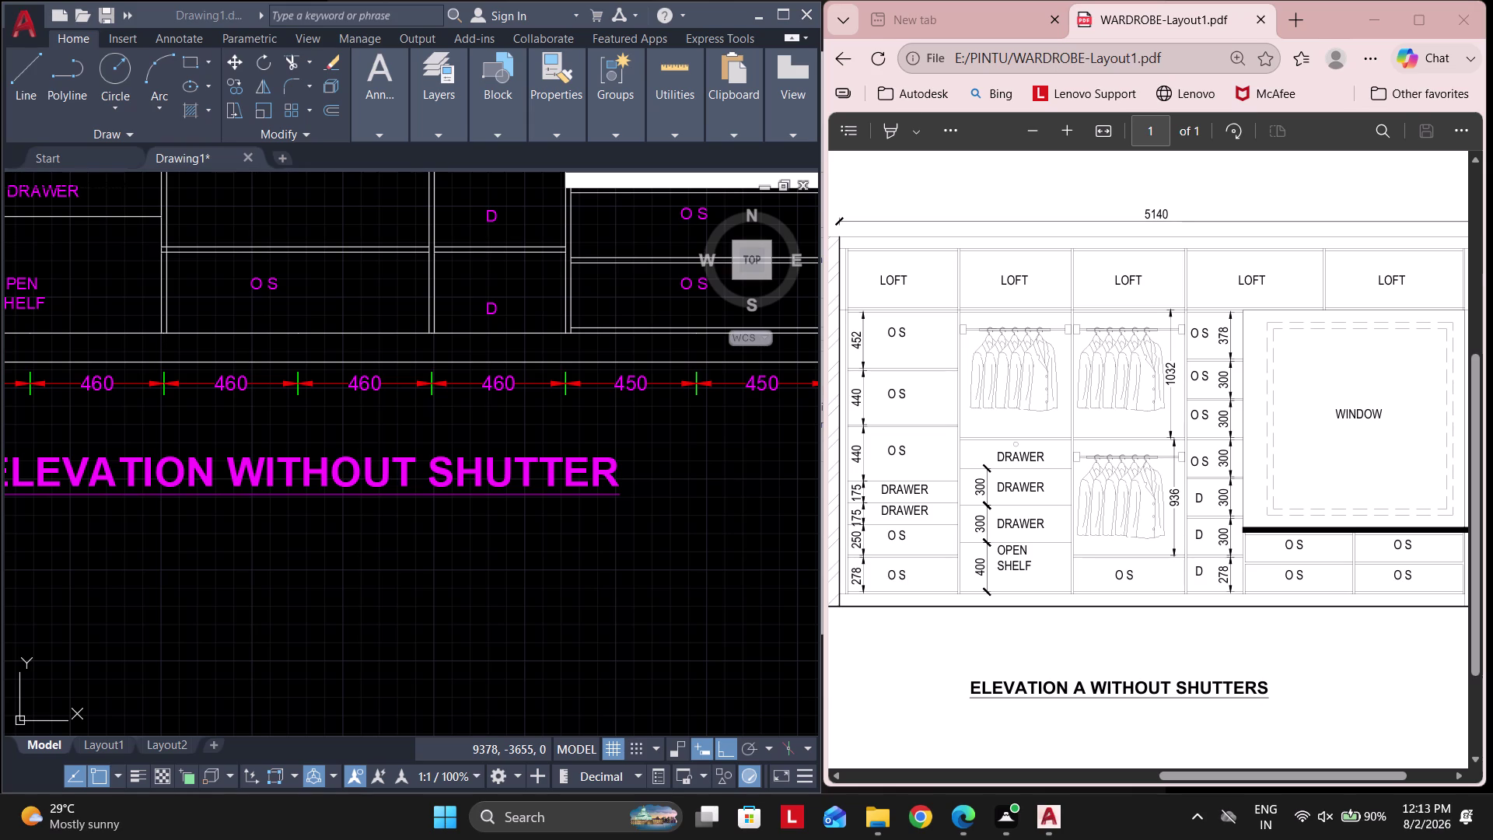
Zoom into the bottom-left compartment of the elevation without shutter and start DLI.
scroll(down, 3)
click(344, 522)
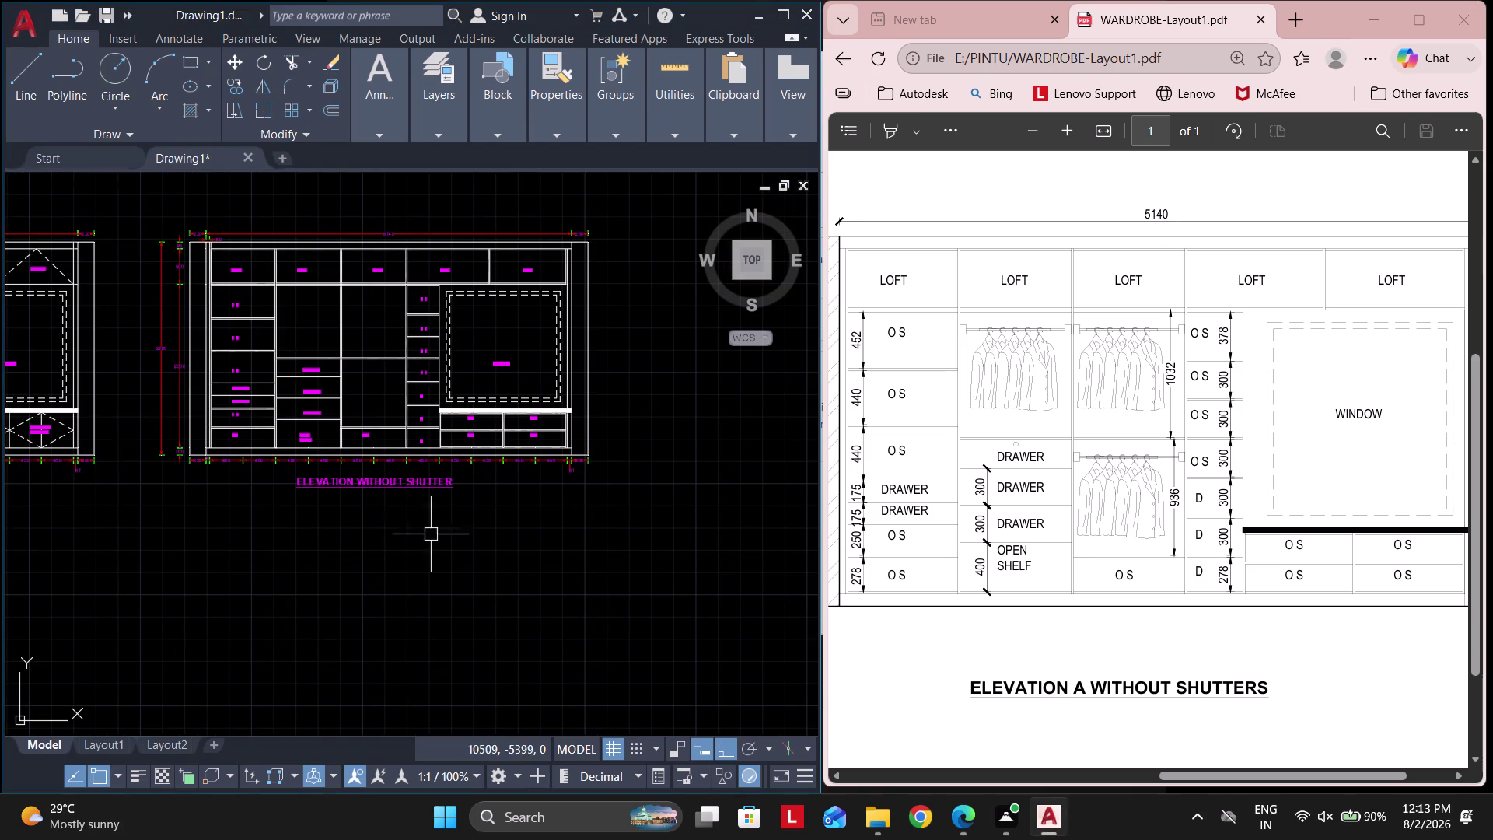
click(334, 522)
click(452, 591)
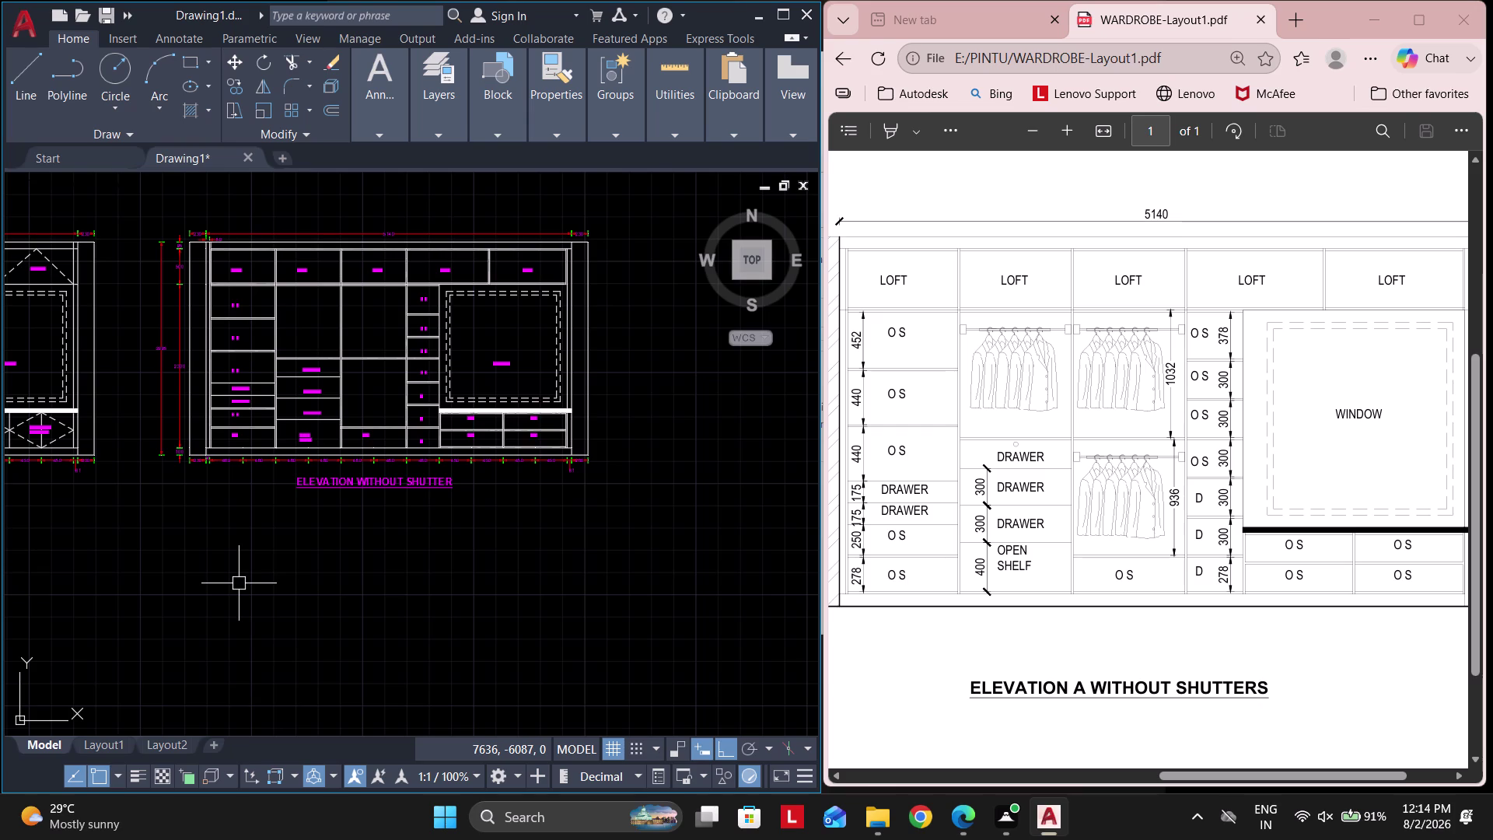
middle_drag(236, 420, 383, 491)
key(Escape)
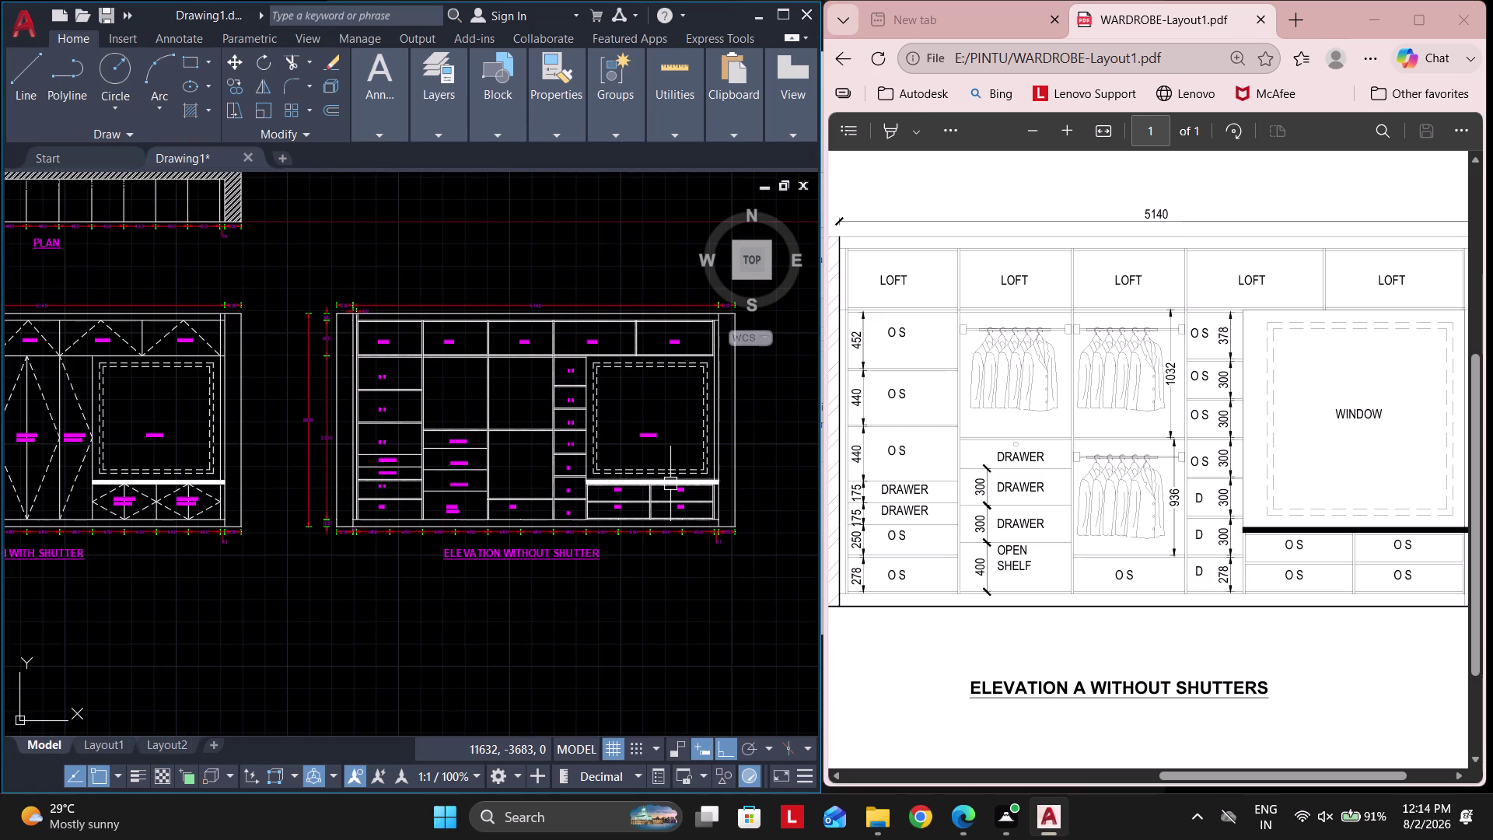
click(780, 16)
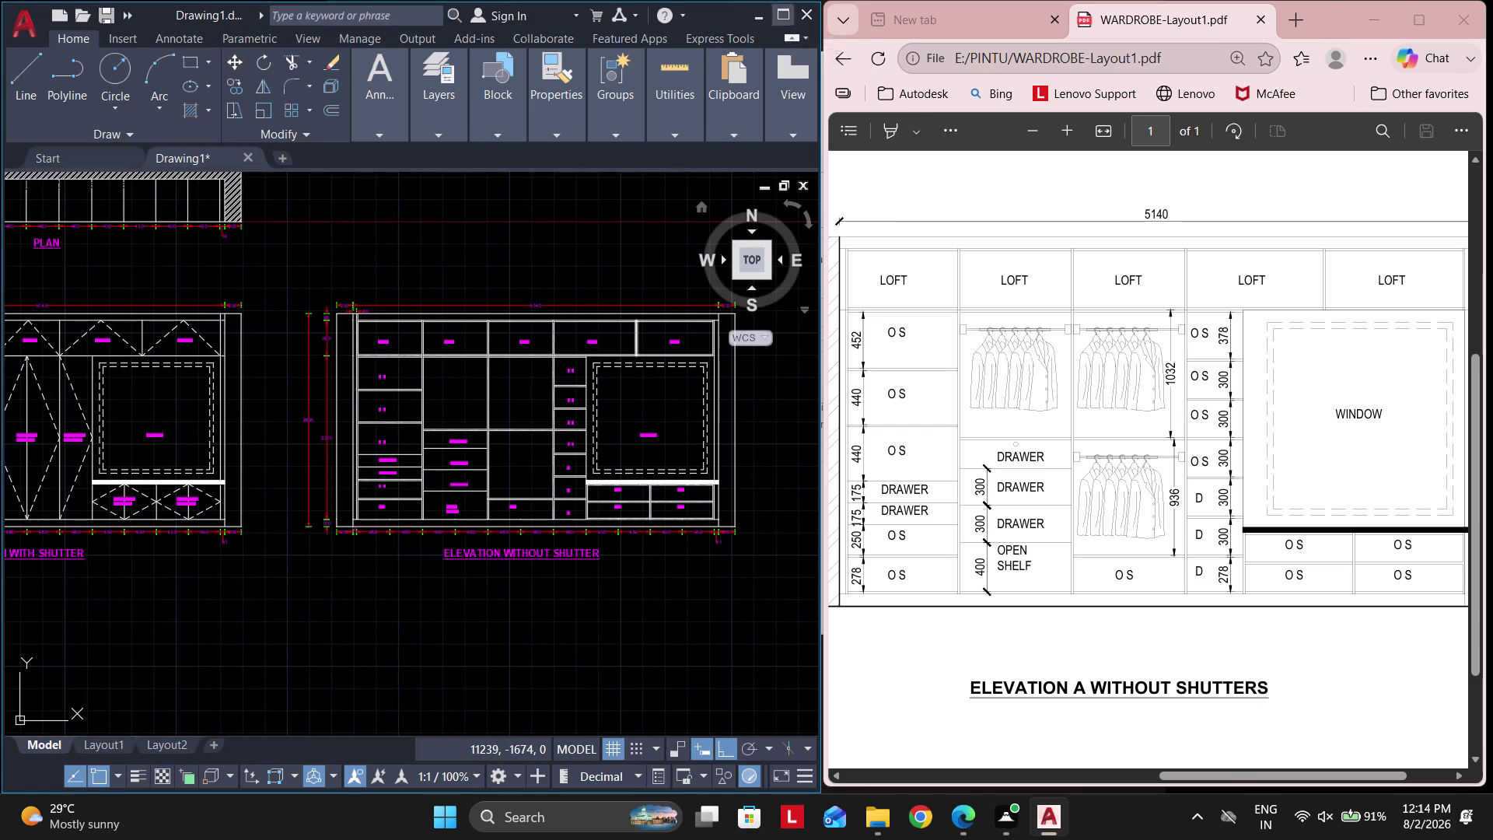
scroll(up, 3)
scroll(up, 3)
text(DLI)
key(space)
scroll(up, 3)
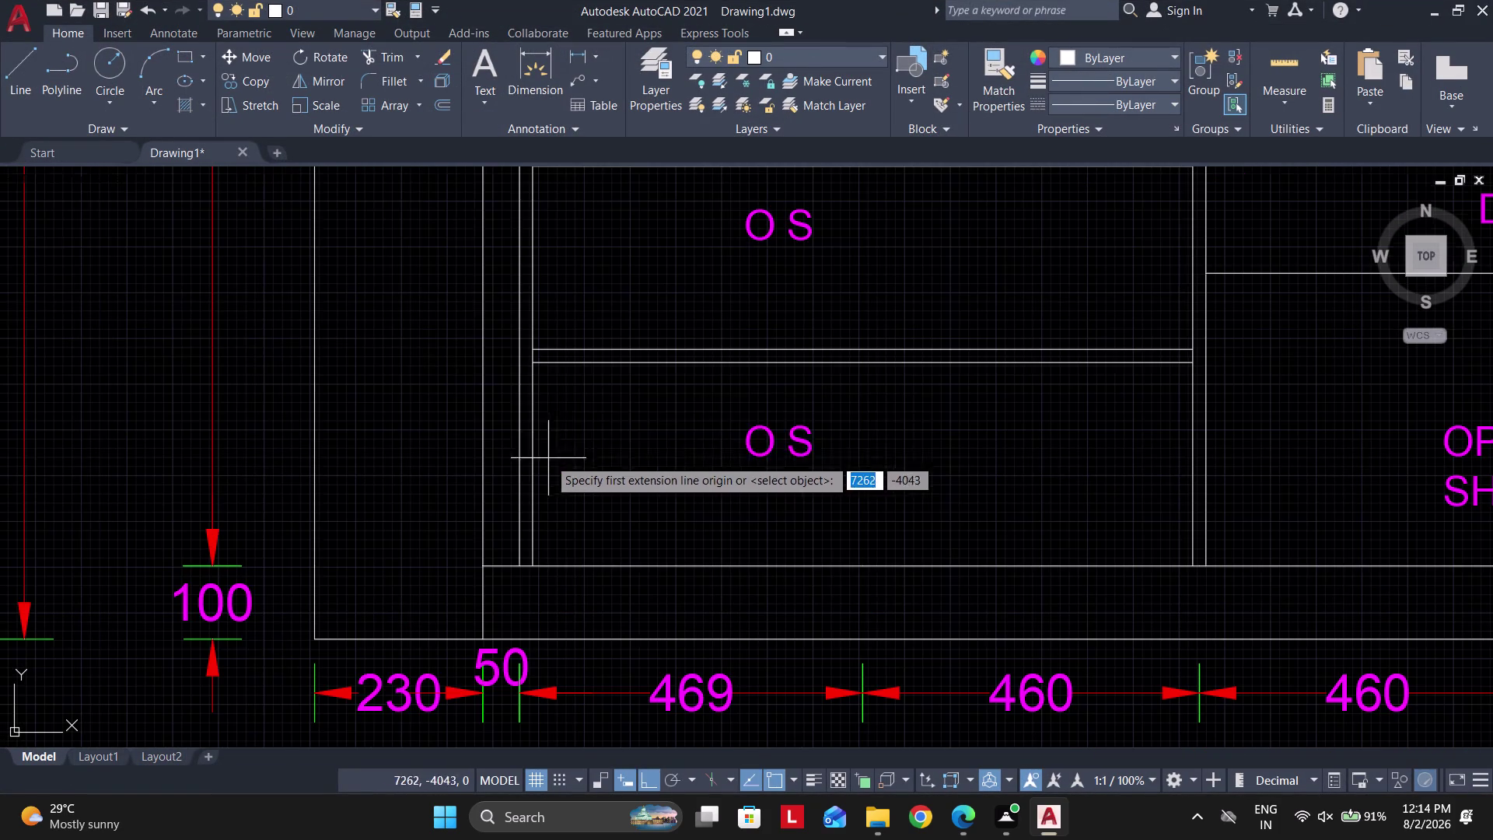
Dimension the two lowest compartments vertically as 278 and 250.
click(537, 567)
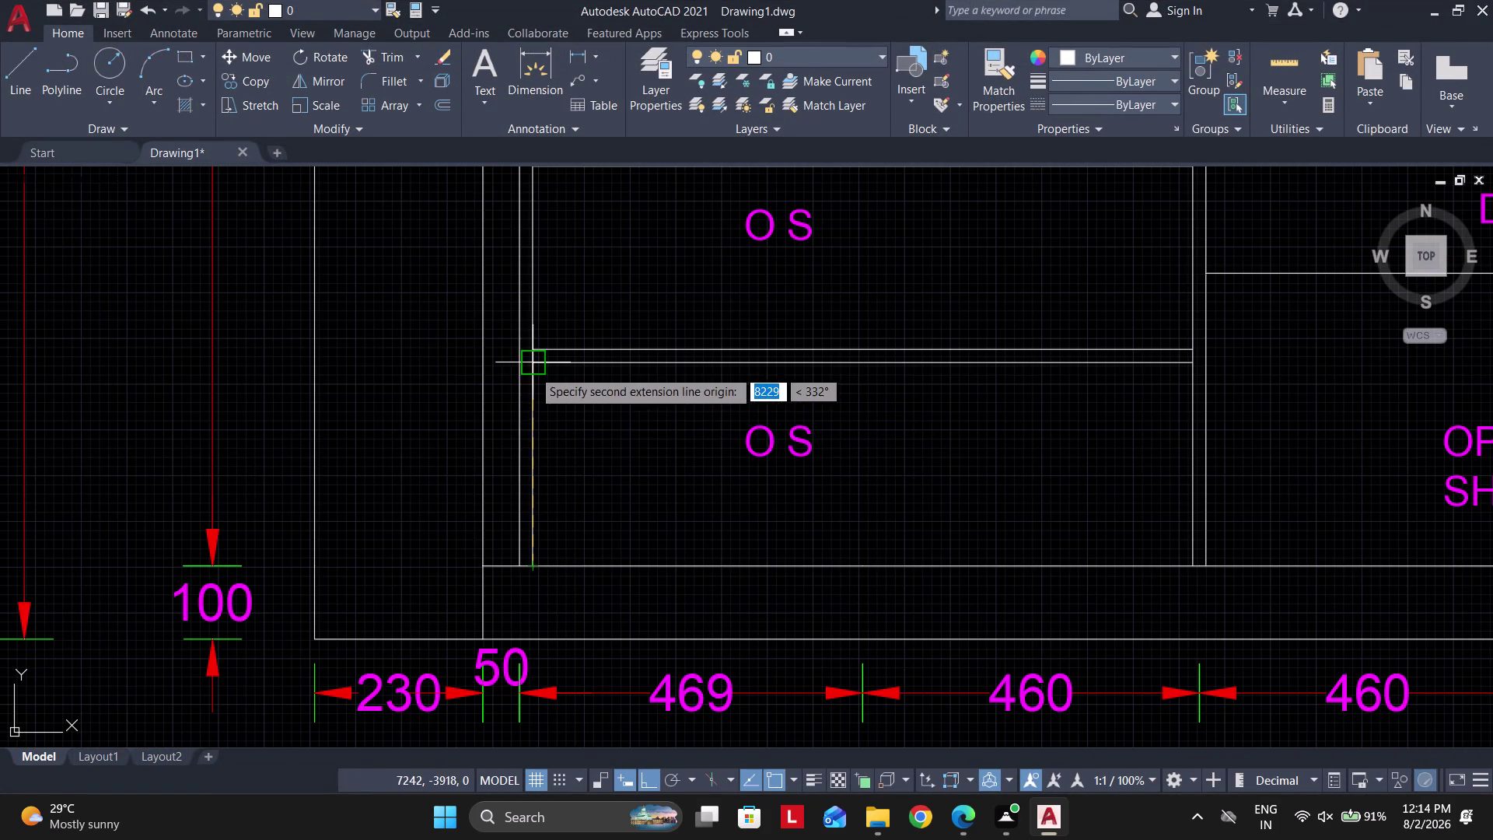
click(533, 369)
click(619, 436)
middle_drag(562, 387, 565, 535)
middle_click(560, 550)
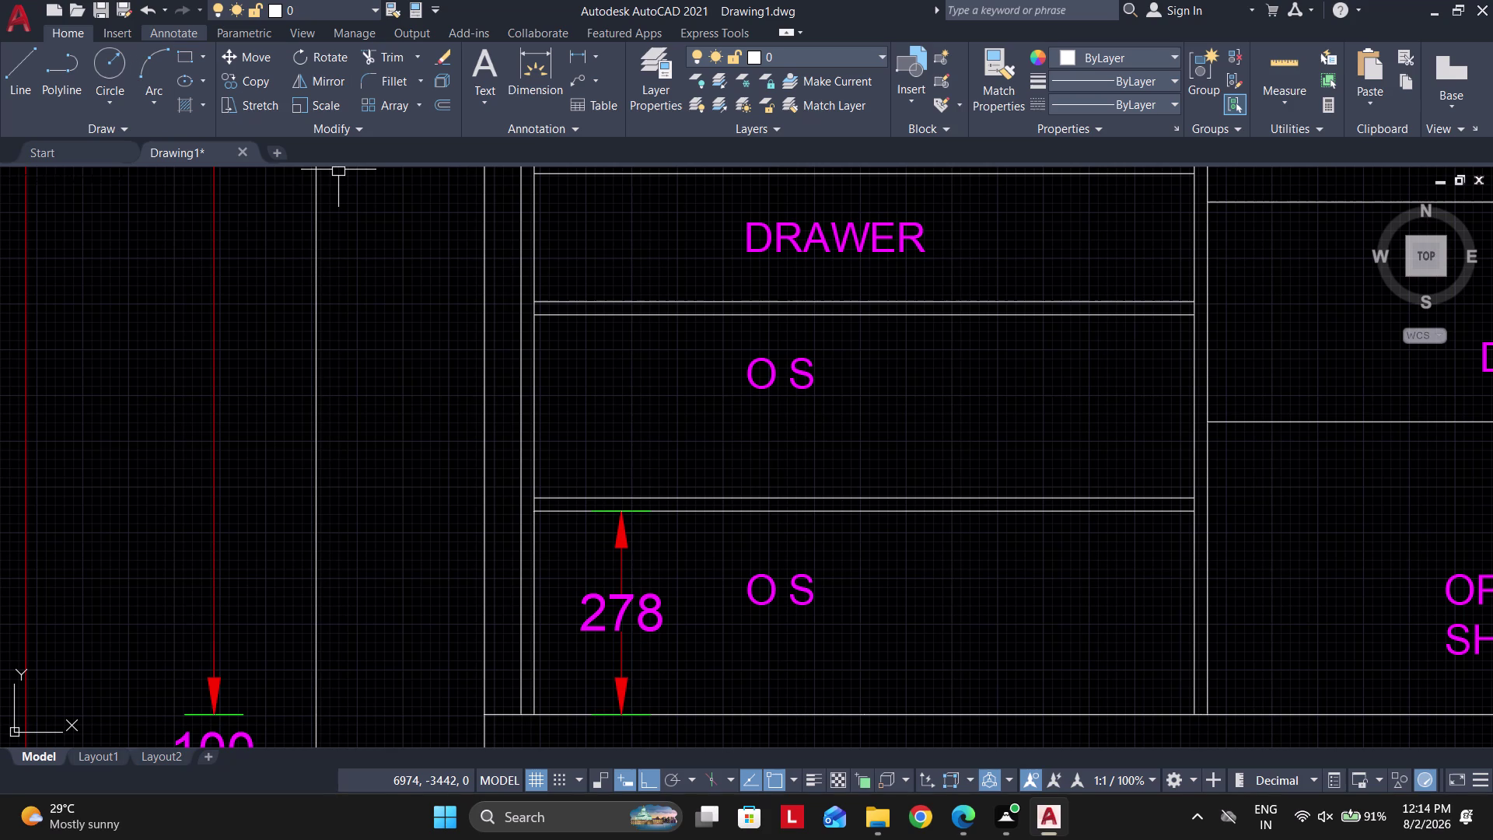
middle_drag(706, 369, 705, 428)
key(space)
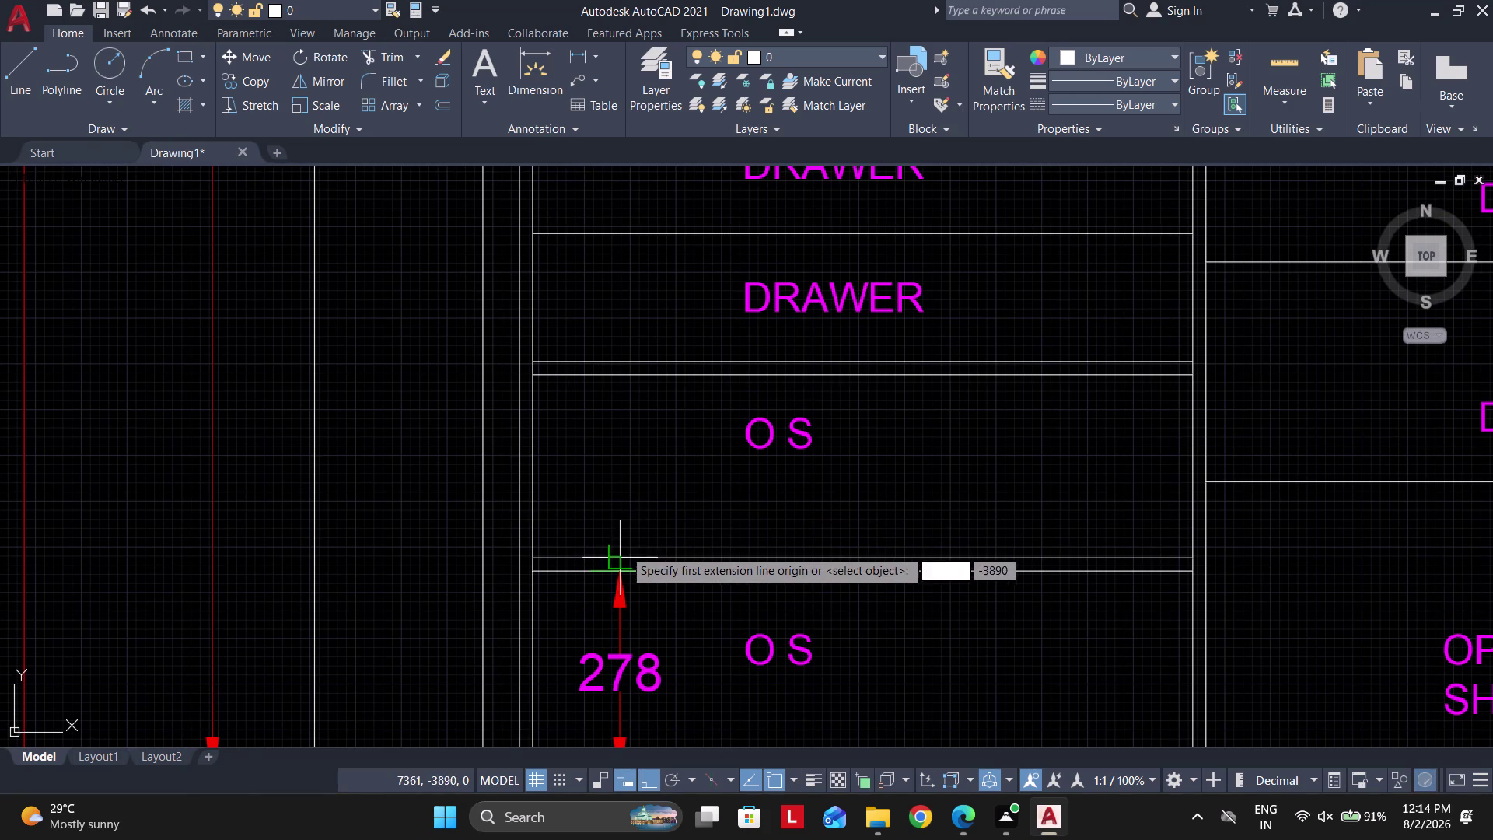
click(623, 548)
click(617, 380)
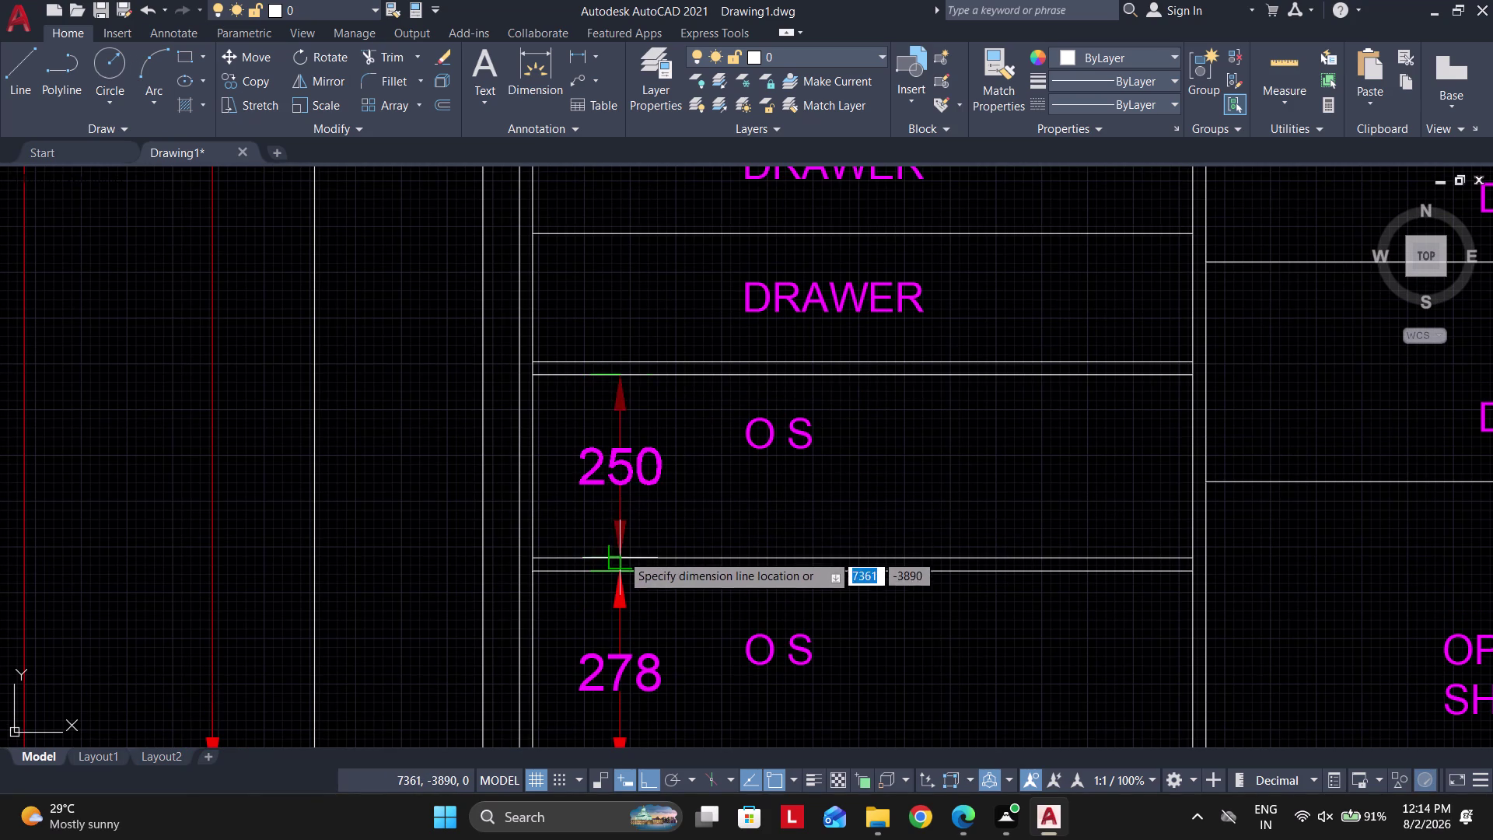
click(621, 555)
middle_drag(632, 386, 614, 536)
Add 175 vertical dimensions to both drawers.
key(space)
click(601, 510)
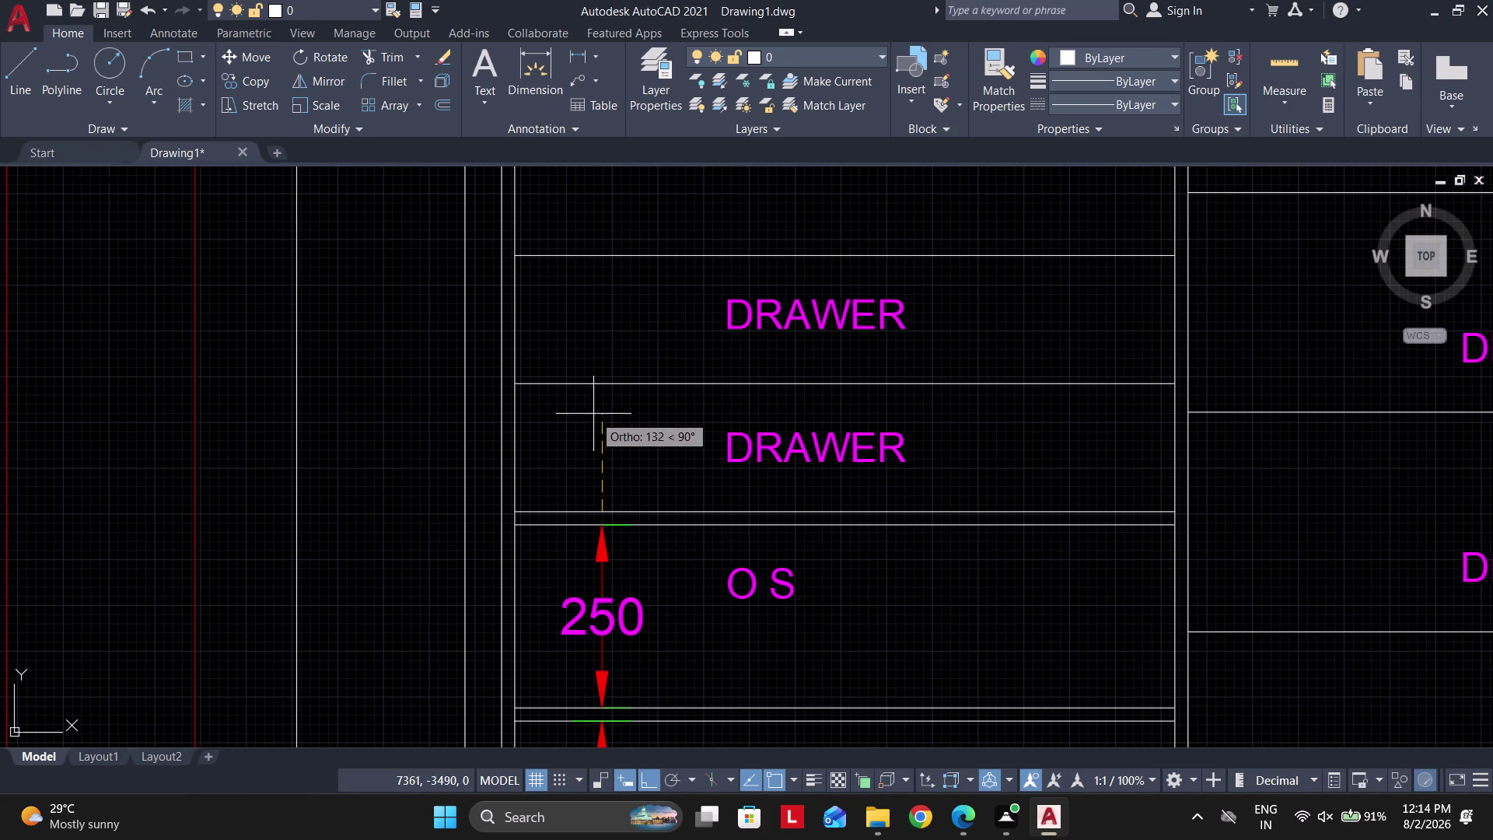
click(604, 384)
click(607, 516)
middle_drag(611, 354, 604, 394)
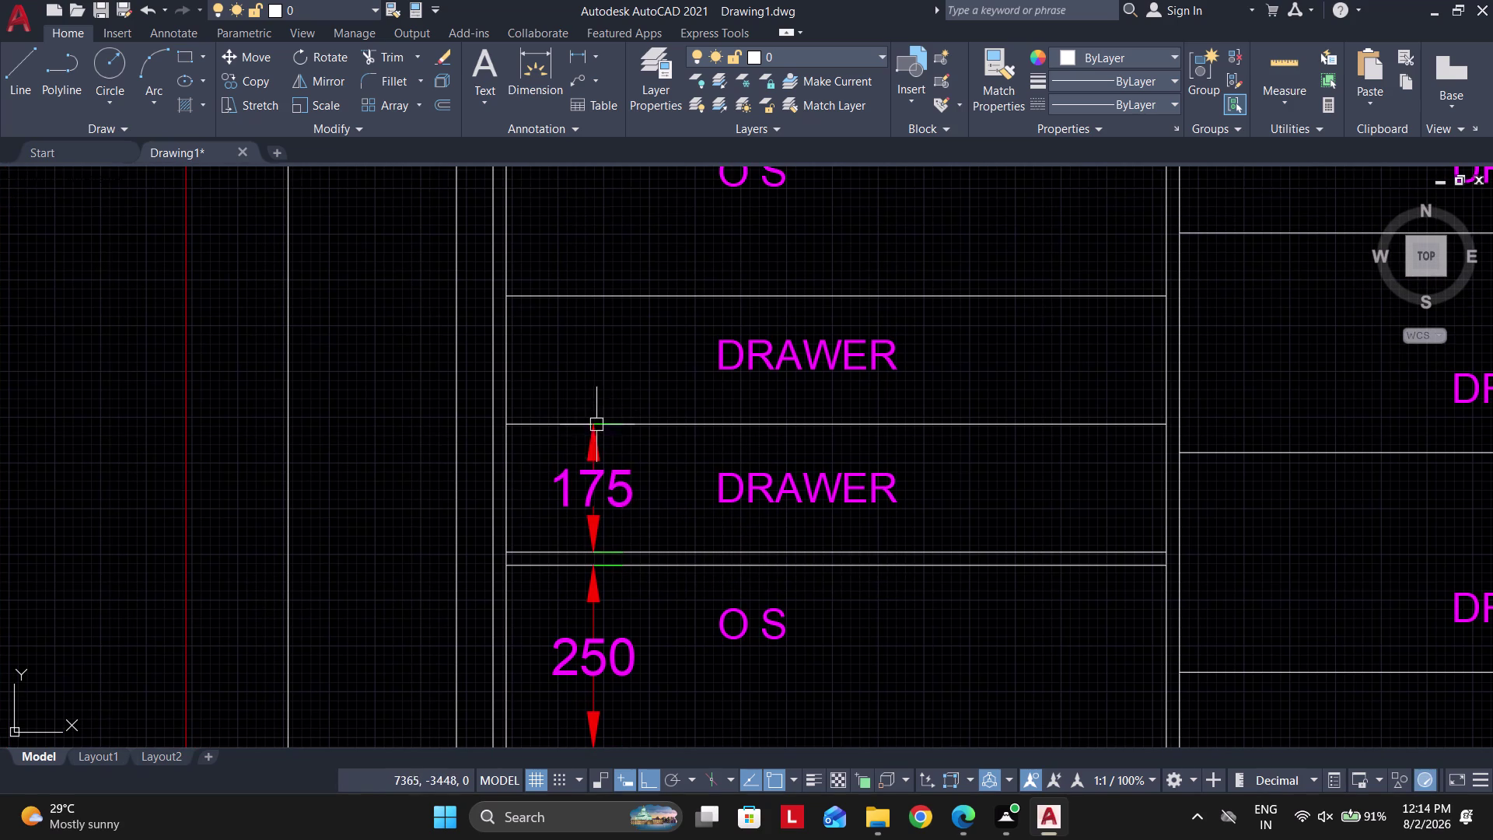
key(space)
click(597, 422)
click(592, 300)
click(593, 426)
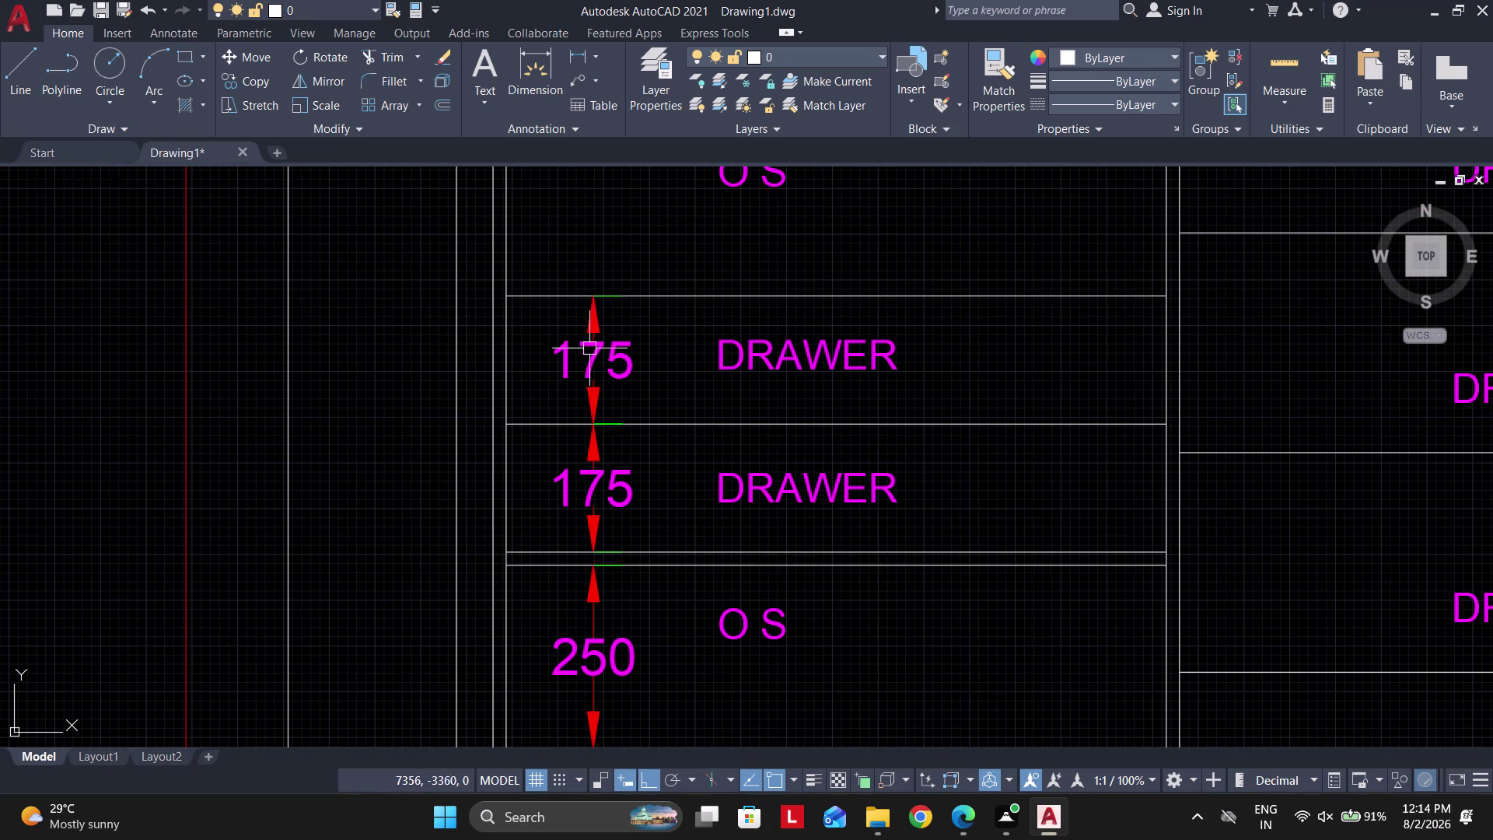
middle_drag(587, 338, 584, 347)
middle_drag(585, 359, 584, 384)
middle_drag(583, 487, 583, 516)
middle_click(584, 517)
Pick the points for a vertical dimension on the compartment above the drawers.
key(space)
click(591, 355)
scroll(down, 3)
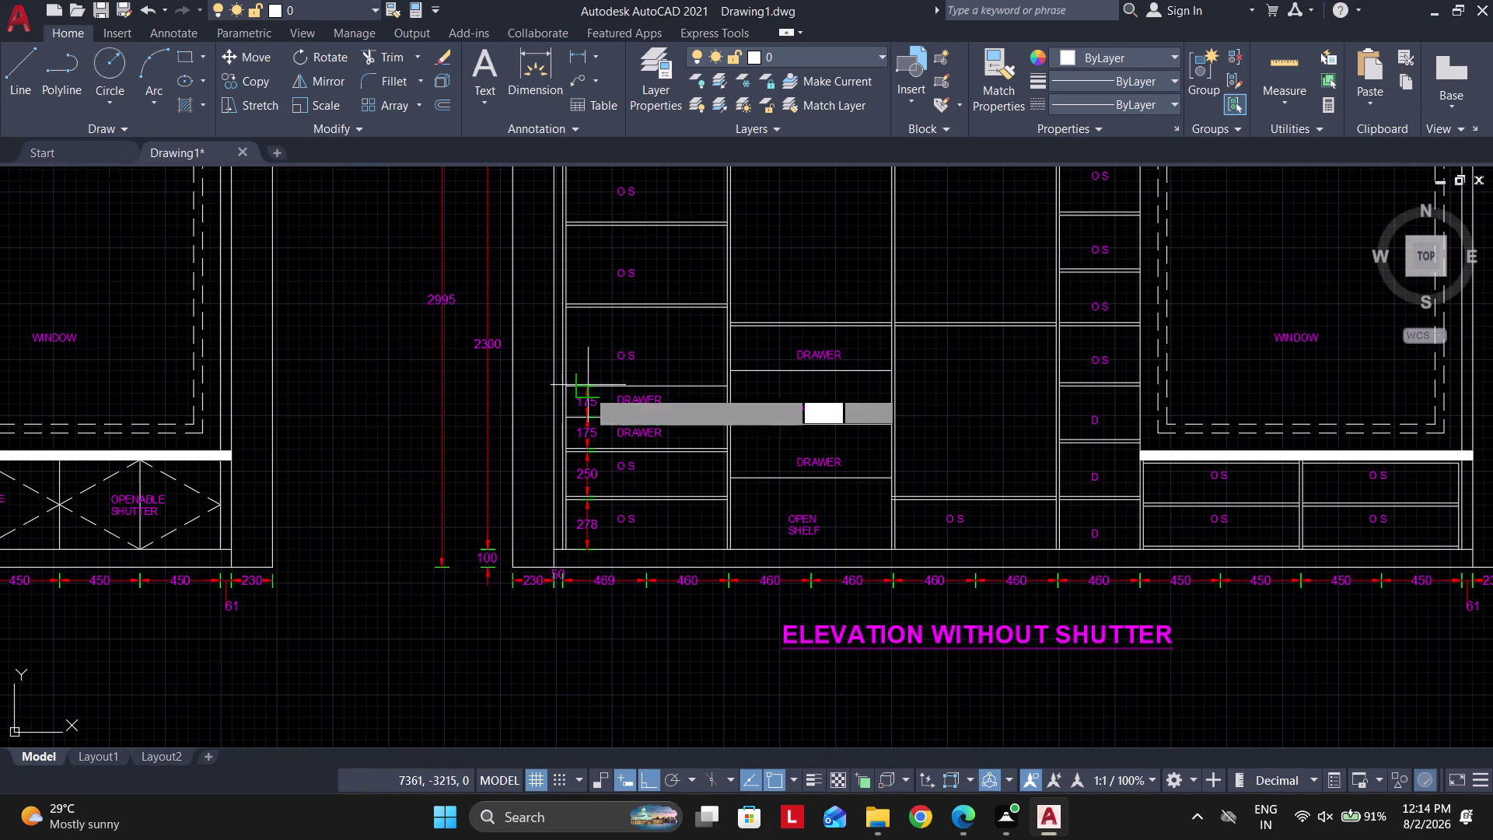
scroll(up, 3)
click(577, 232)
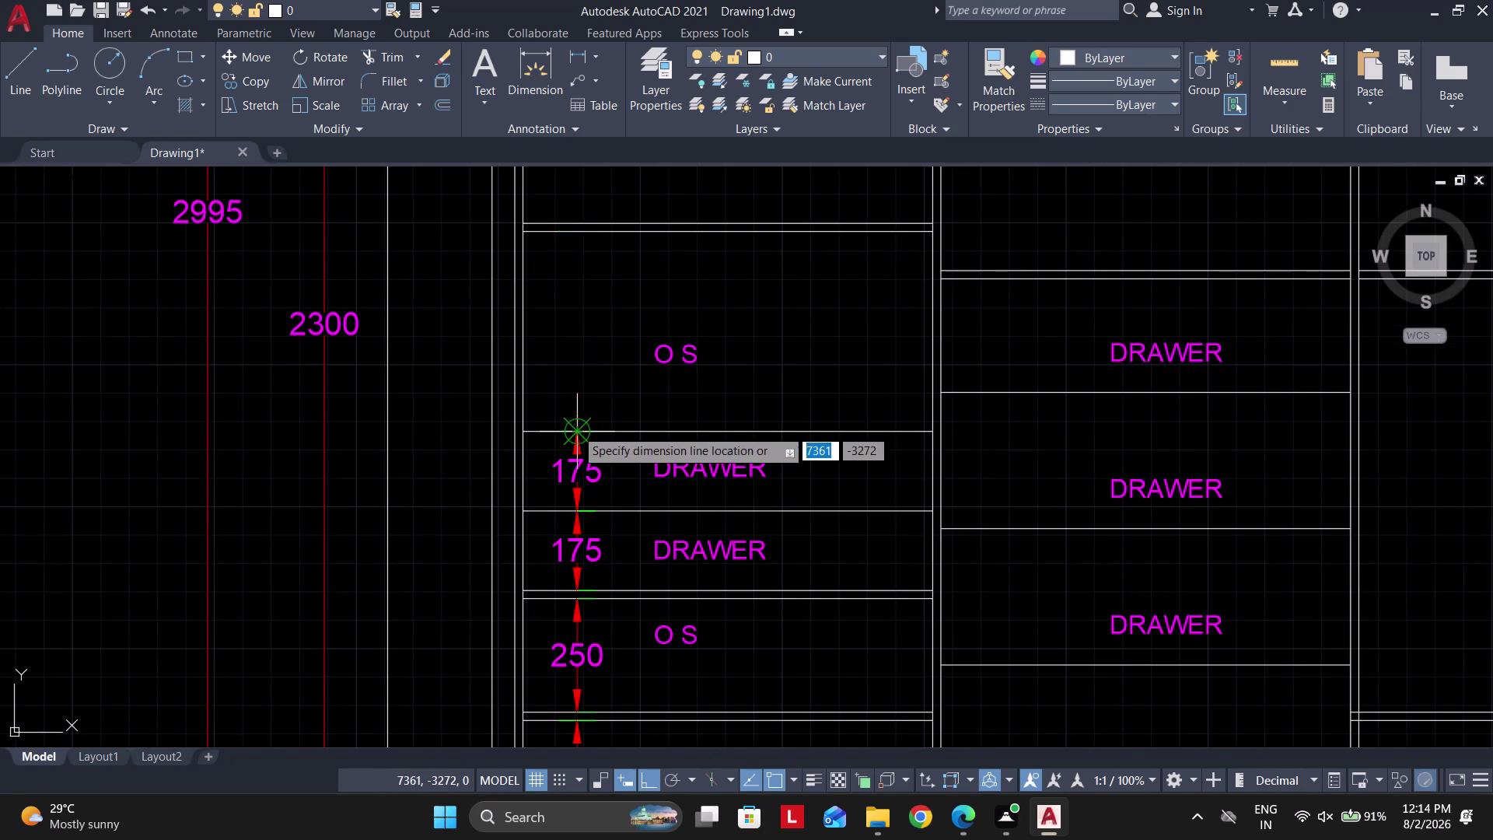
click(575, 428)
middle_drag(589, 327, 580, 514)
scroll(up, 3)
Dimension the open compartment above as 440.
key(space)
click(547, 414)
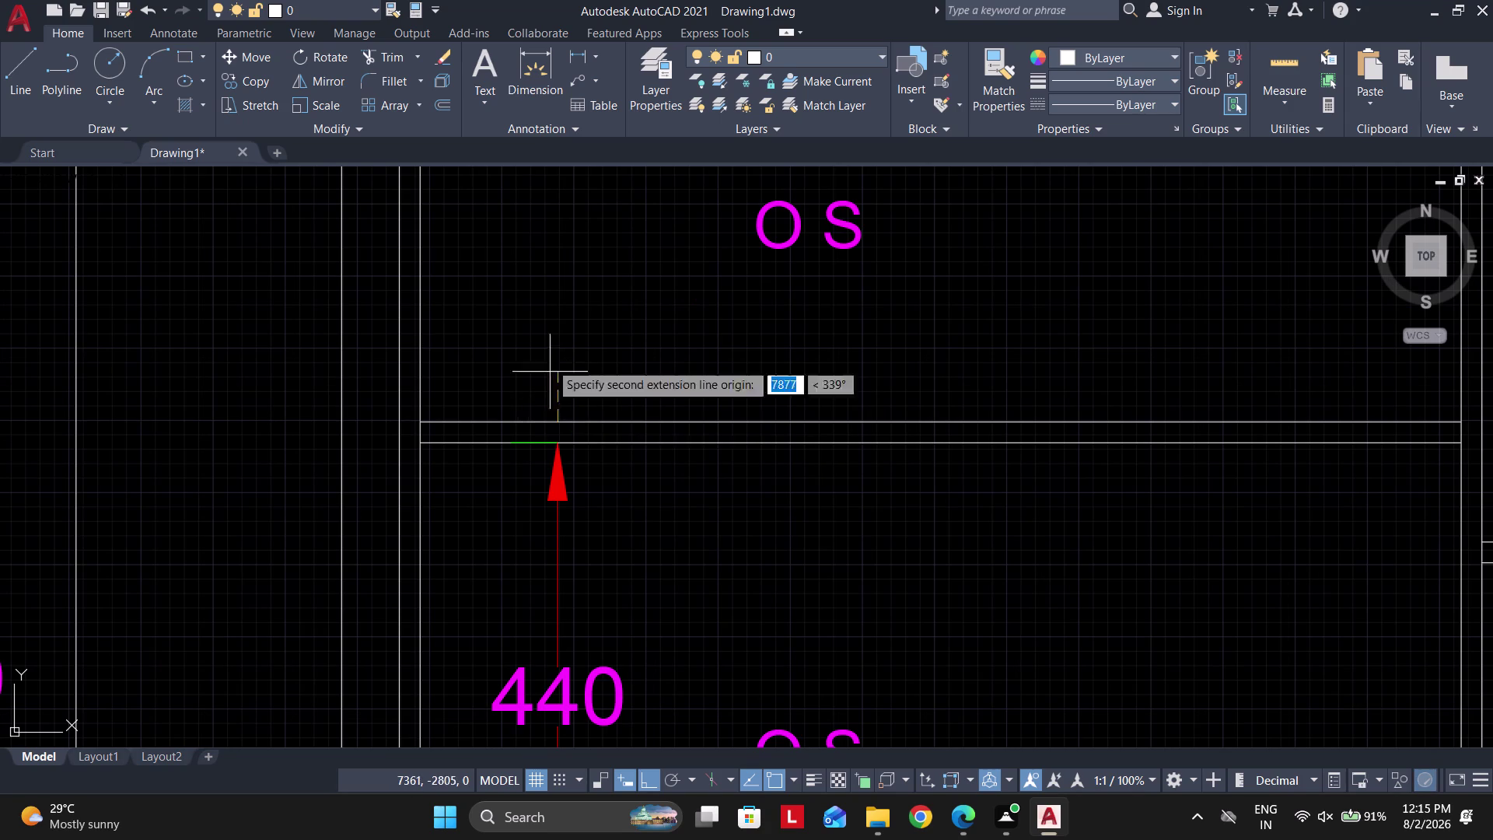
middle_drag(553, 289, 582, 558)
middle_drag(568, 386, 568, 409)
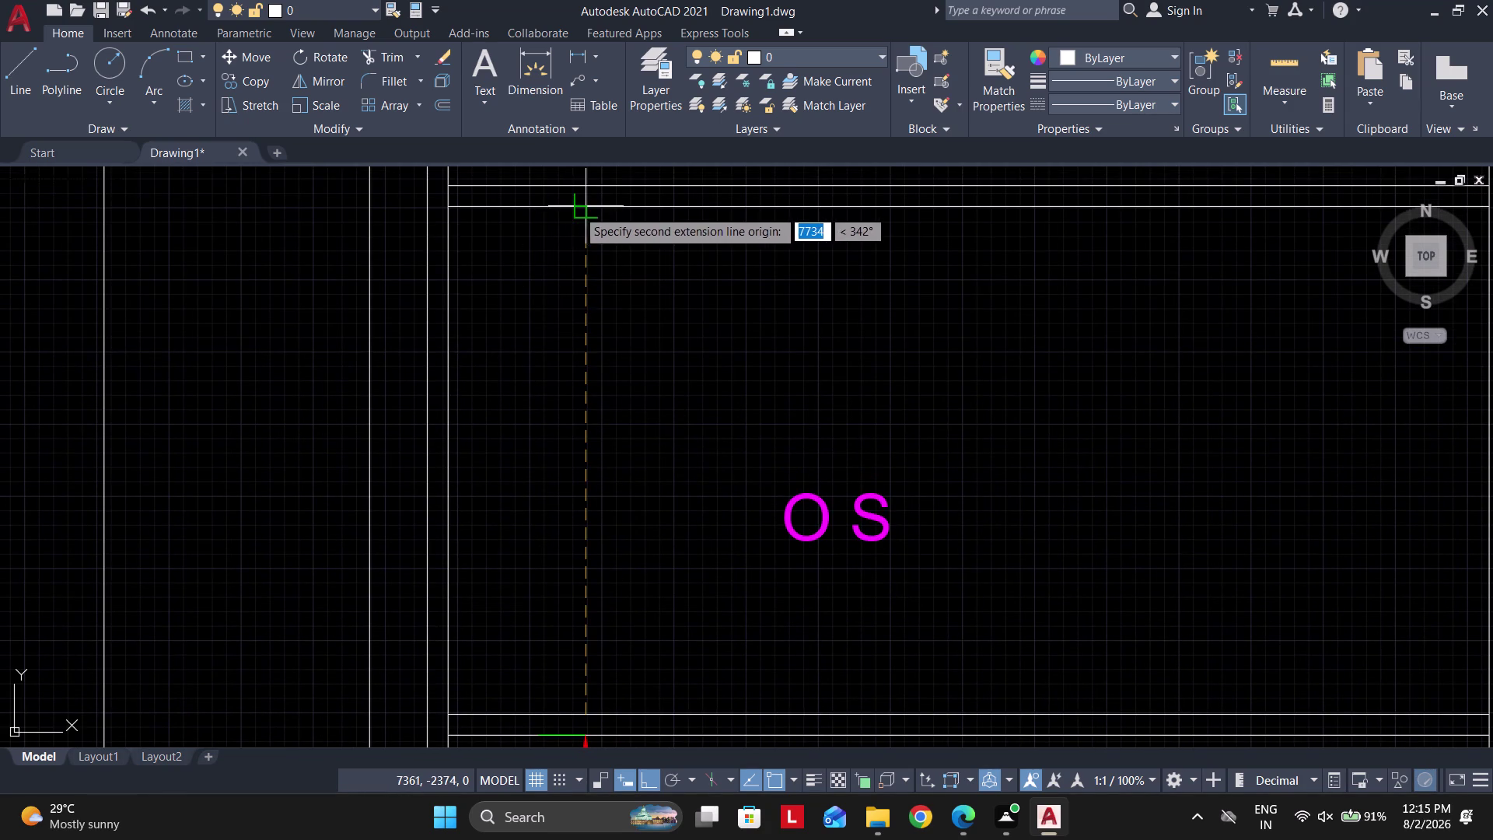
click(577, 209)
scroll(down, 3)
click(576, 557)
middle_drag(584, 367, 598, 565)
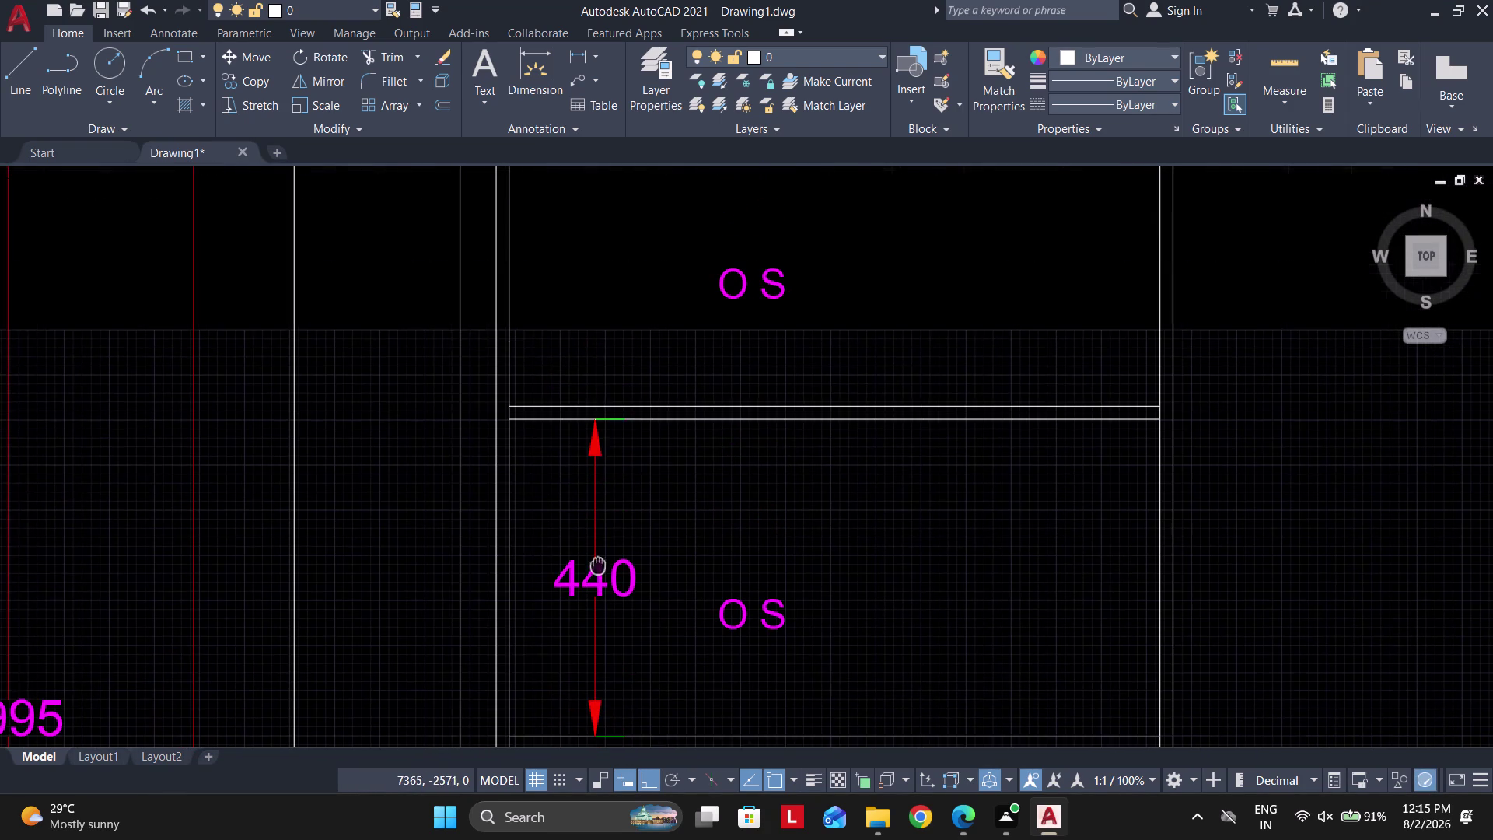
middle_drag(598, 565, 598, 567)
Attempt the next shelf dimension and cancel the mistaken 19 dimension.
key(space)
click(502, 411)
middle_drag(534, 310, 533, 448)
key(Escape)
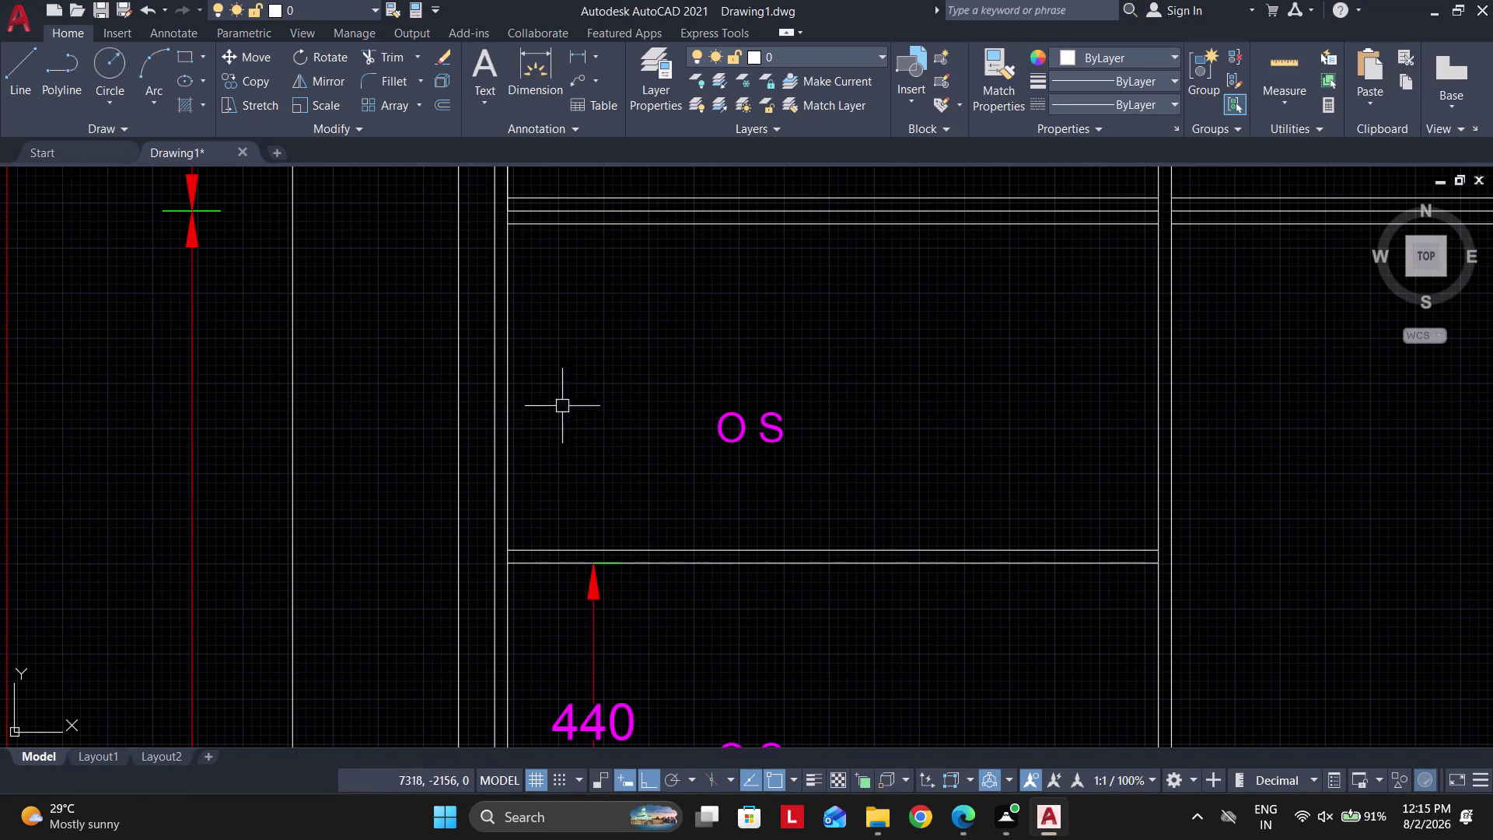
key(space)
click(583, 221)
click(597, 541)
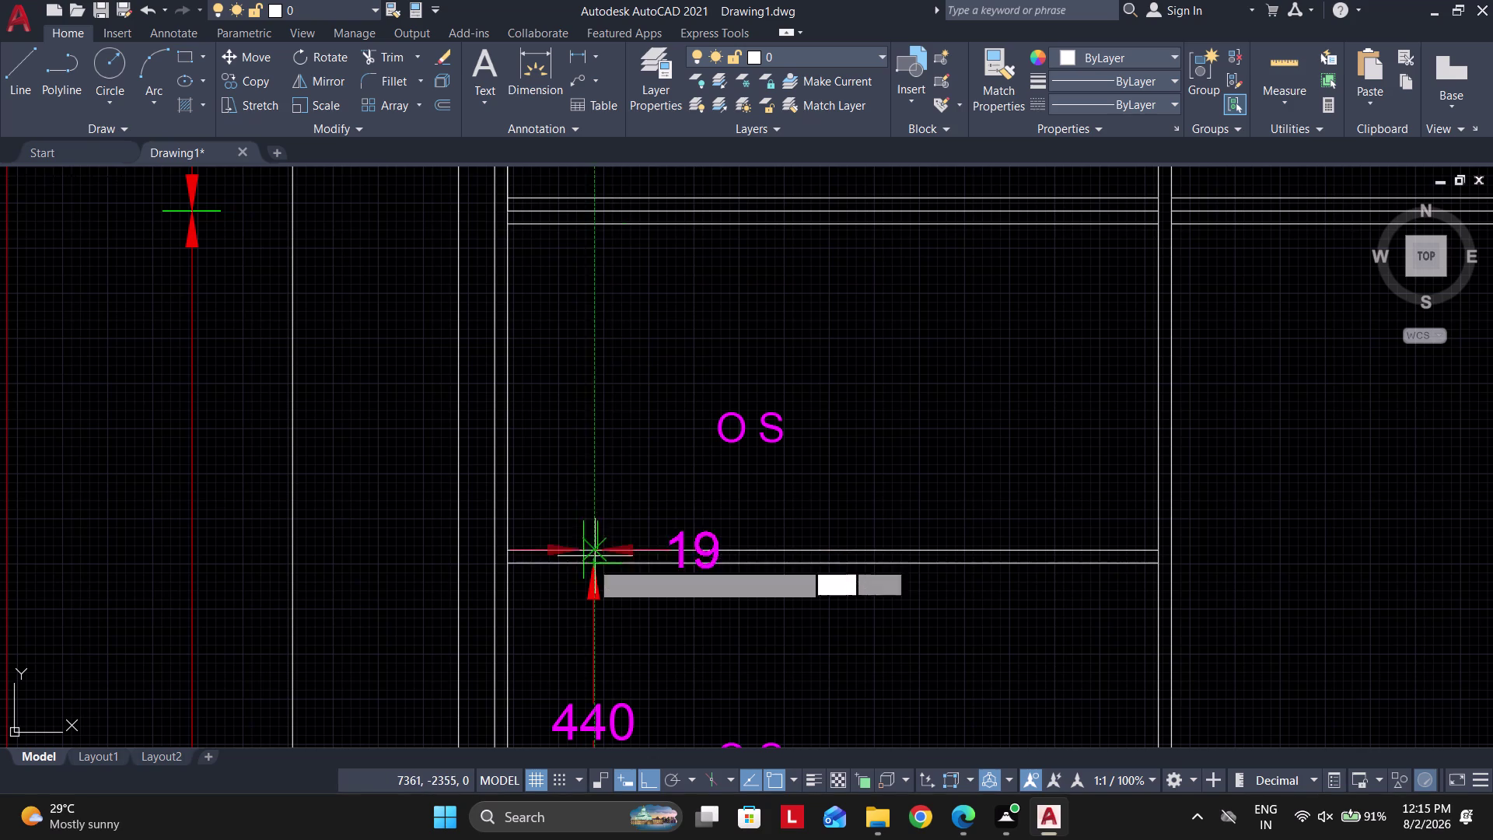
scroll(up, 3)
key(Escape)
Dimension the compartment below the LOFT as 452.
key(space)
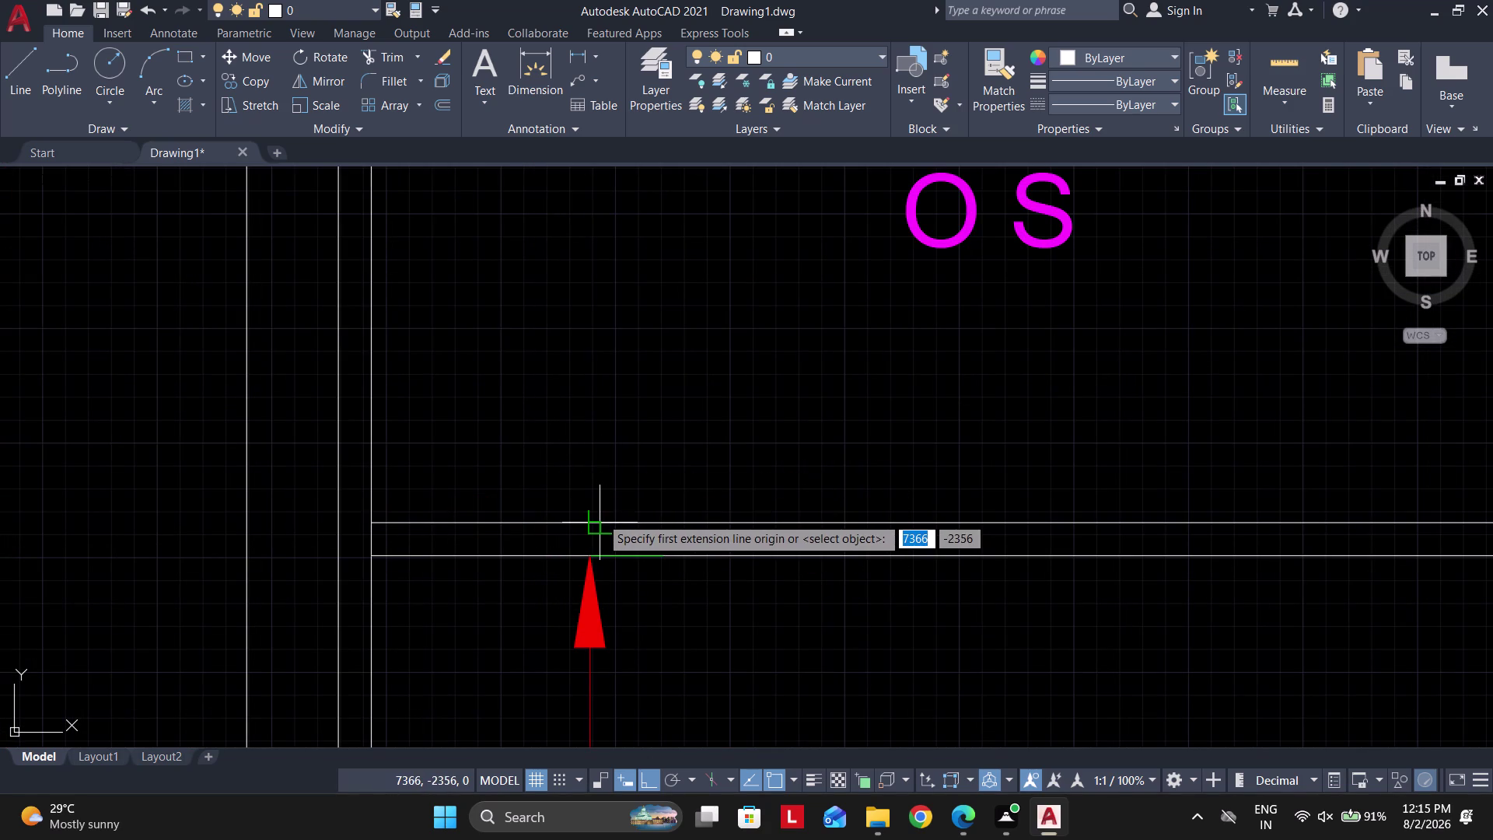
click(595, 516)
scroll(down, 3)
middle_drag(608, 472, 608, 531)
scroll(up, 3)
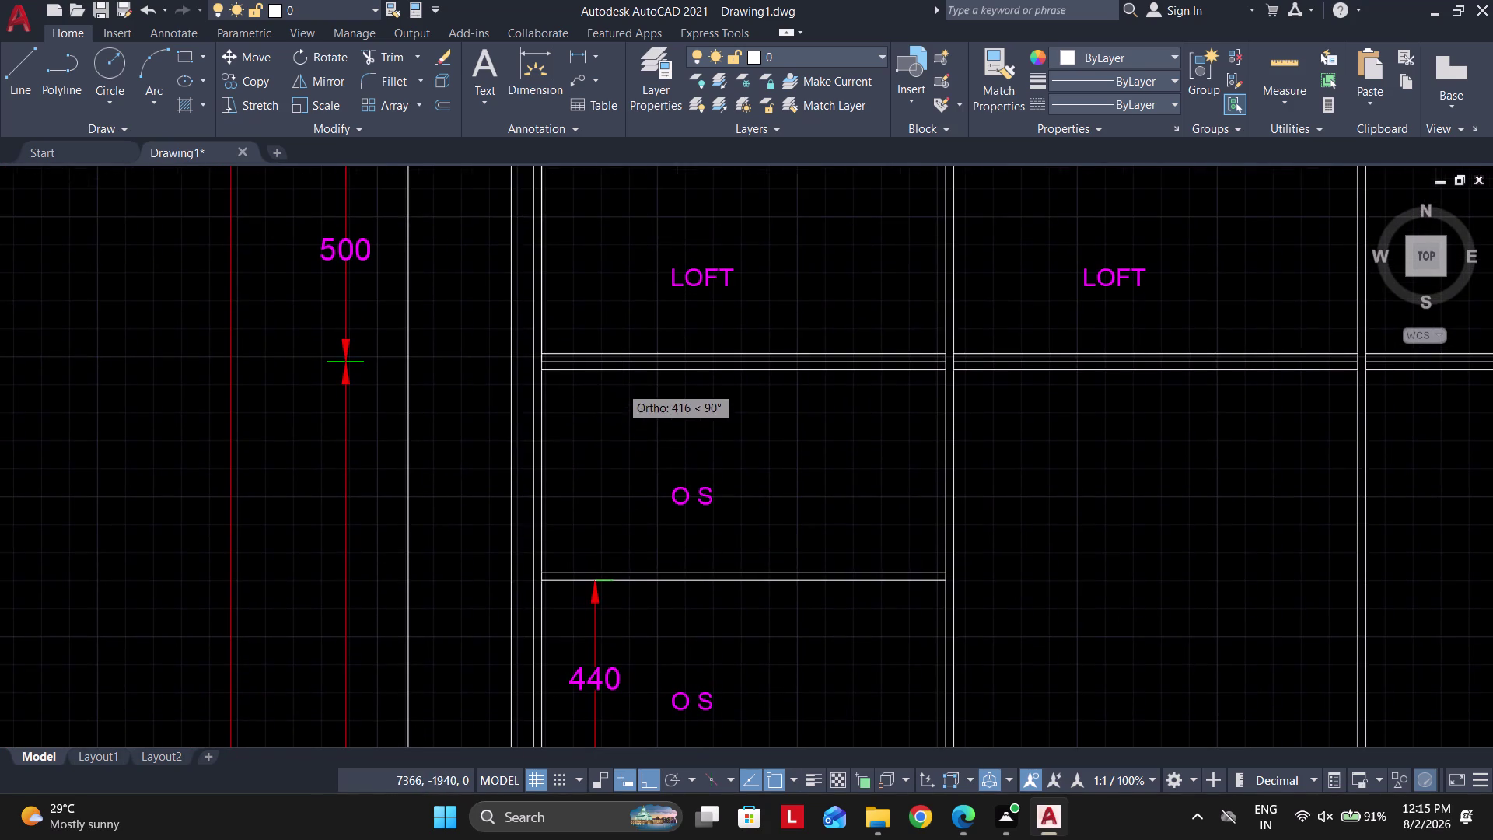
scroll(up, 3)
click(558, 352)
scroll(down, 3)
scroll(up, 3)
scroll(up, 3)
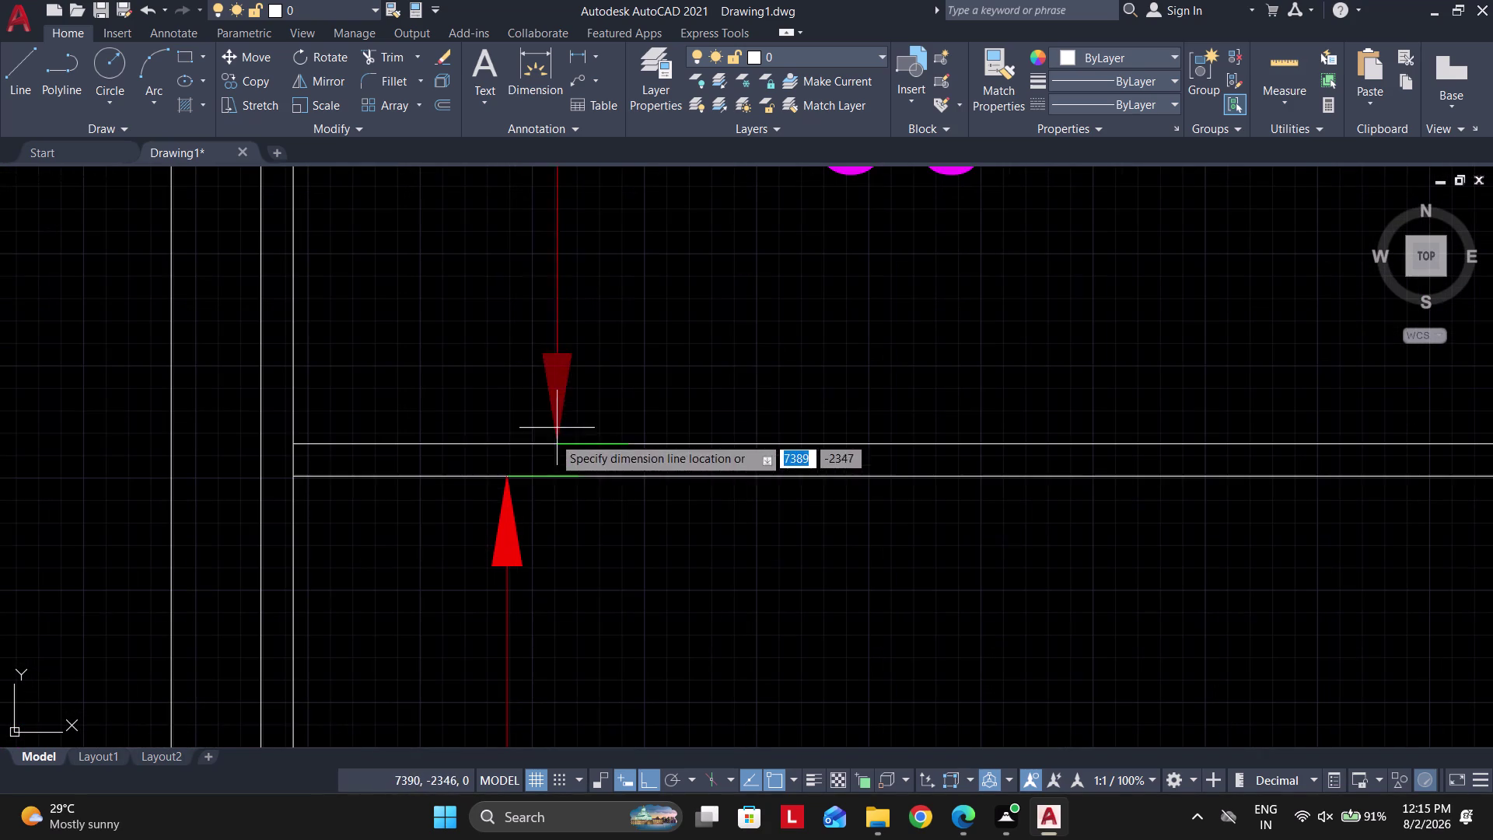
click(506, 468)
scroll(down, 3)
middle_drag(538, 377, 589, 664)
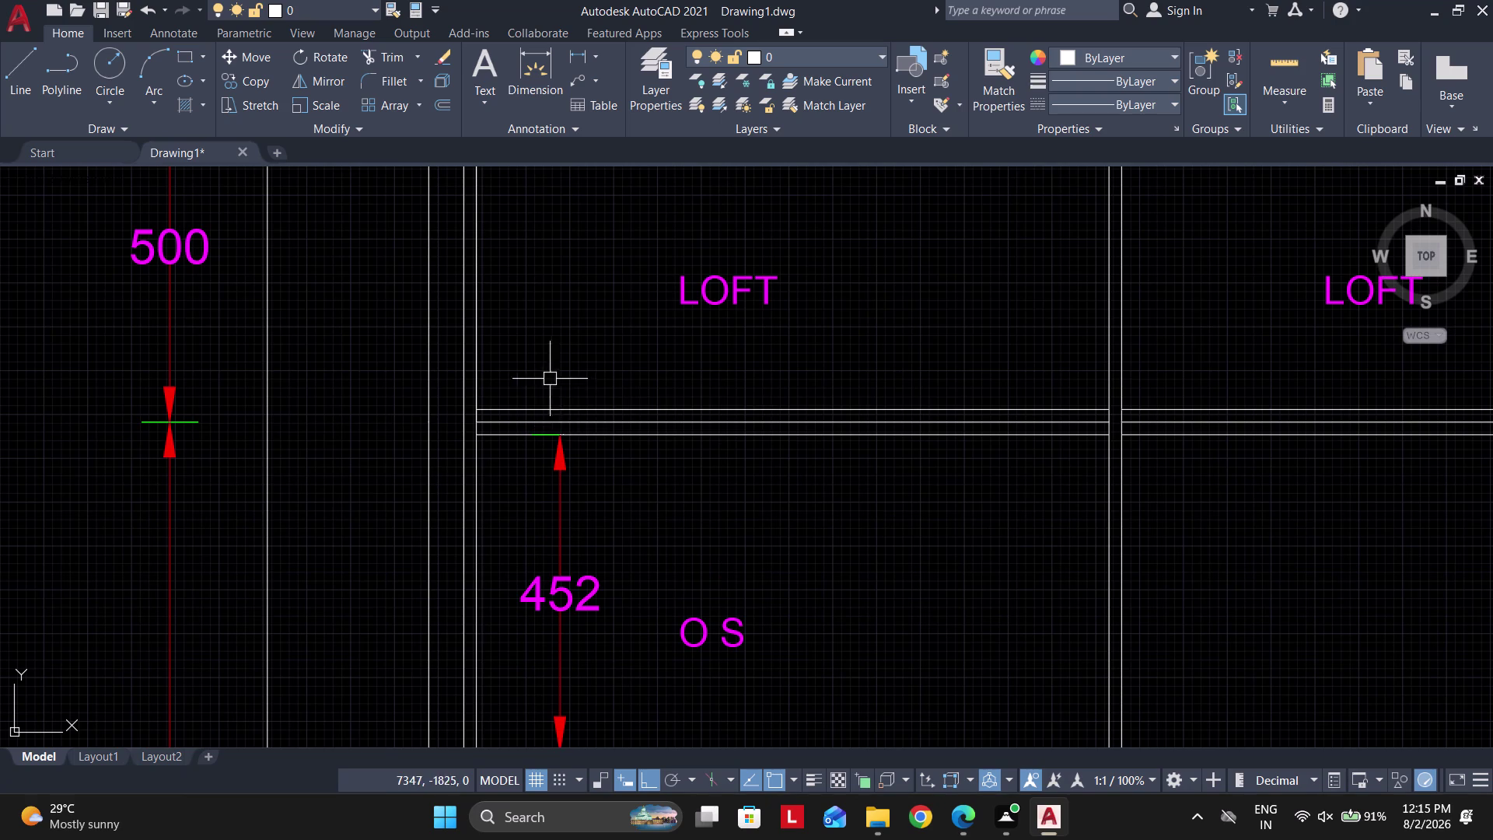
Dimension the LOFT compartment up to the wardrobe top as 464.
key(space)
click(554, 401)
scroll(down, 3)
middle_drag(570, 301, 575, 591)
scroll(up, 3)
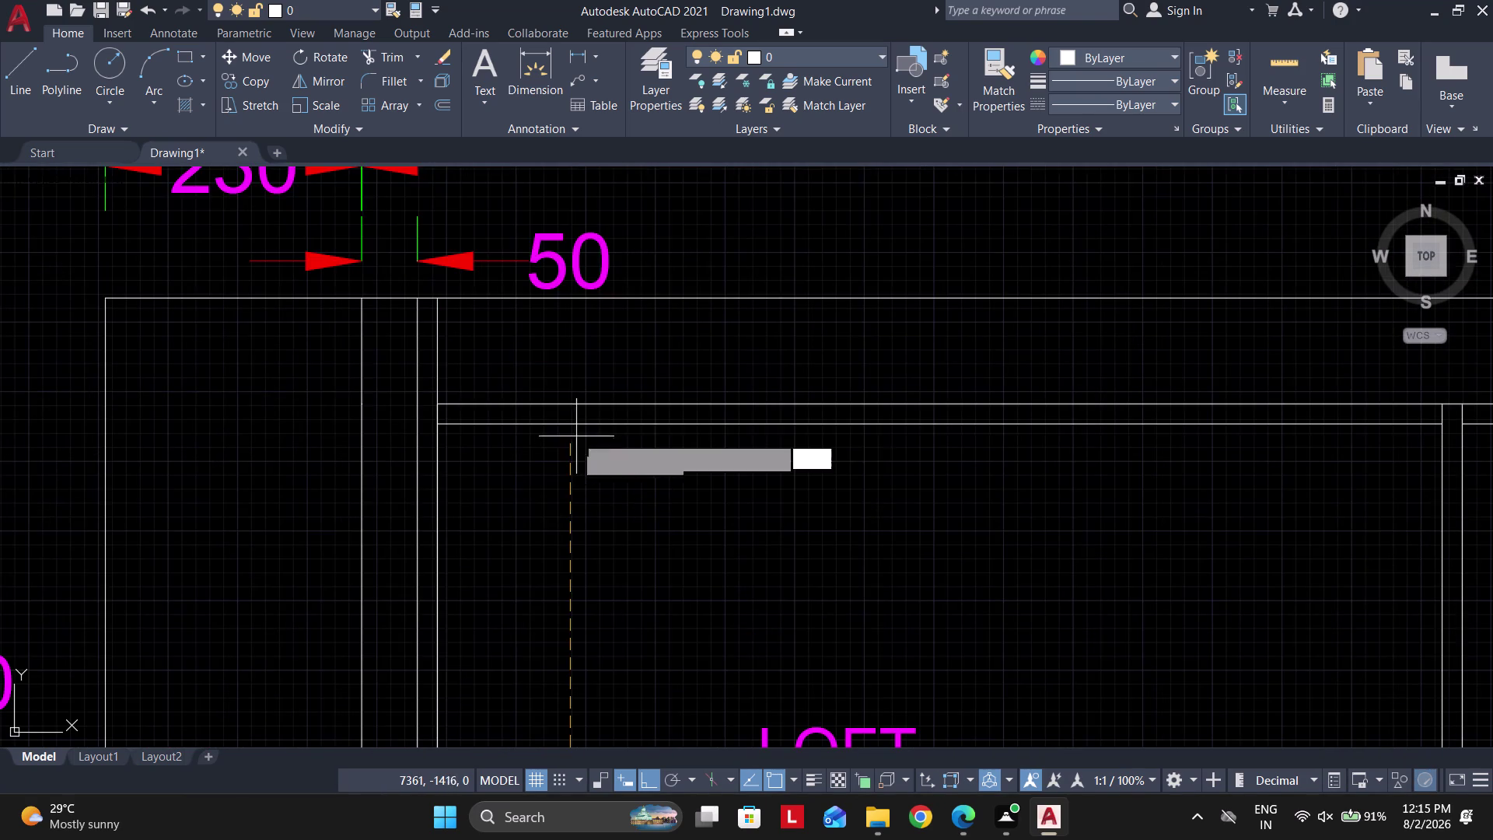
click(580, 420)
scroll(down, 3)
scroll(up, 3)
middle_drag(561, 661, 596, 410)
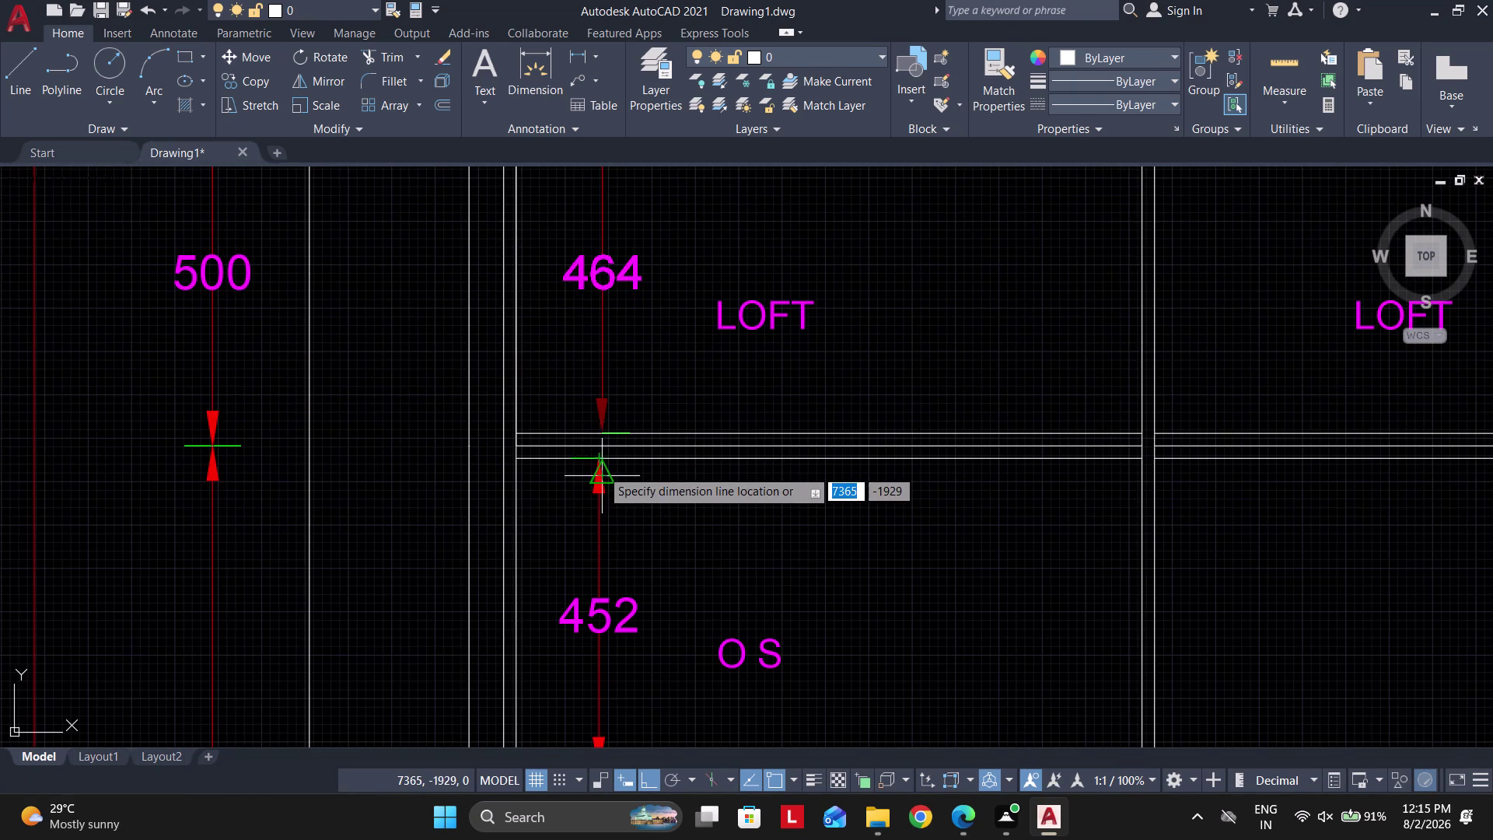
click(601, 460)
key(Escape)
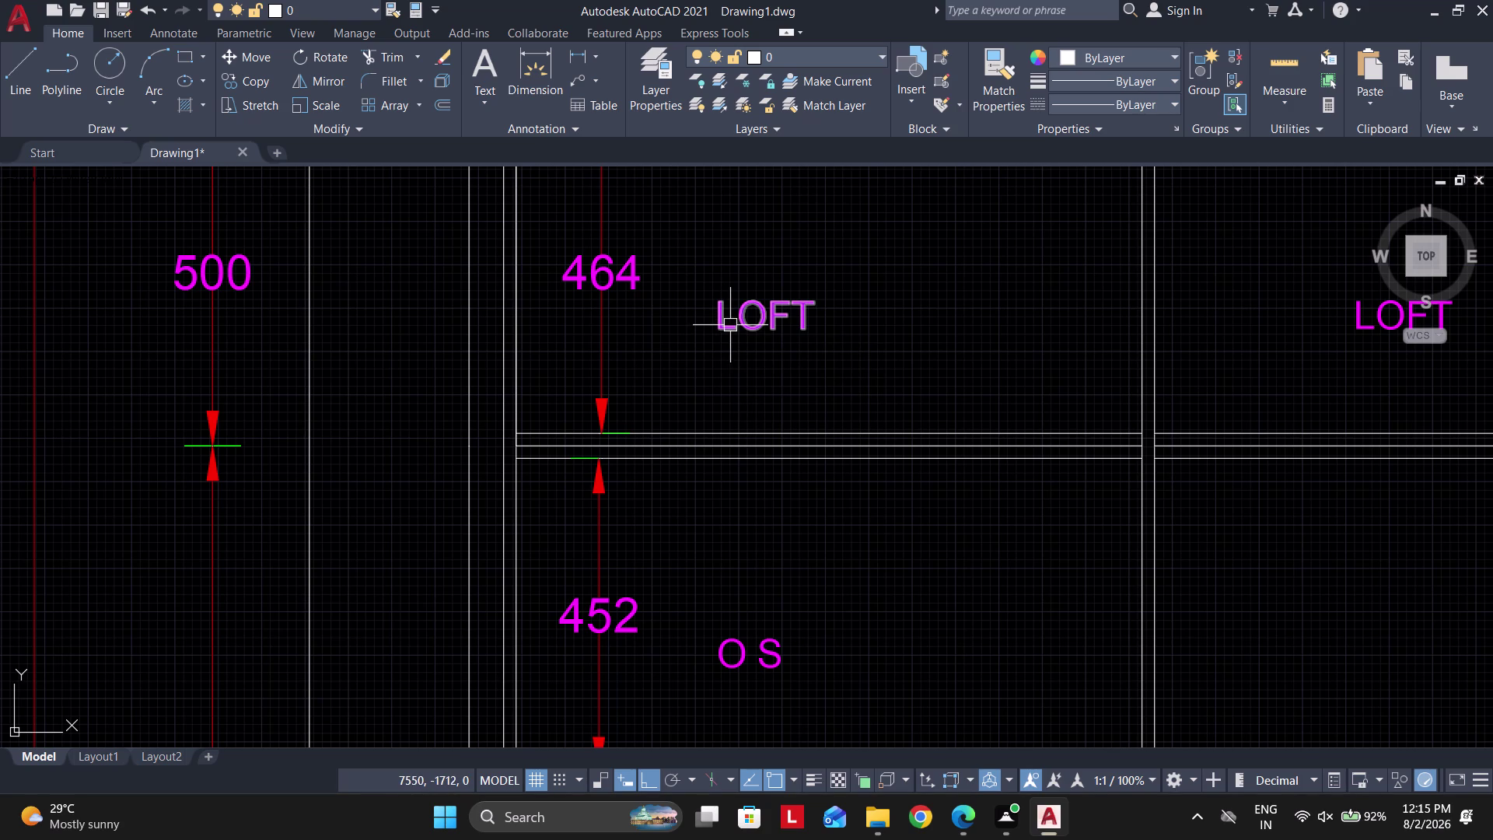
Dimension the tall compartment above the drawers as 1014.
scroll(down, 3)
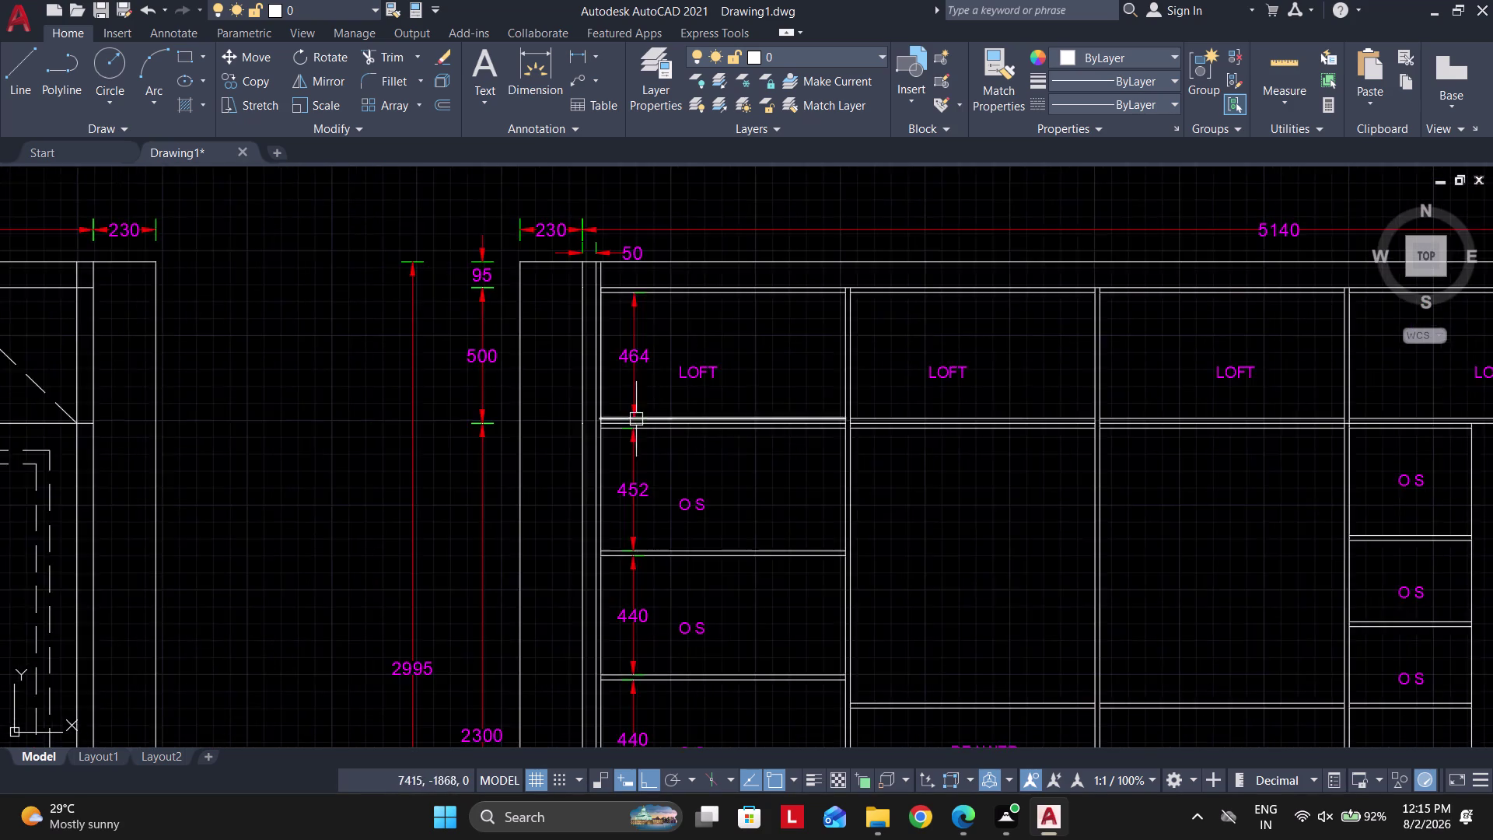
scroll(down, 3)
middle_drag(649, 418, 299, 316)
scroll(up, 3)
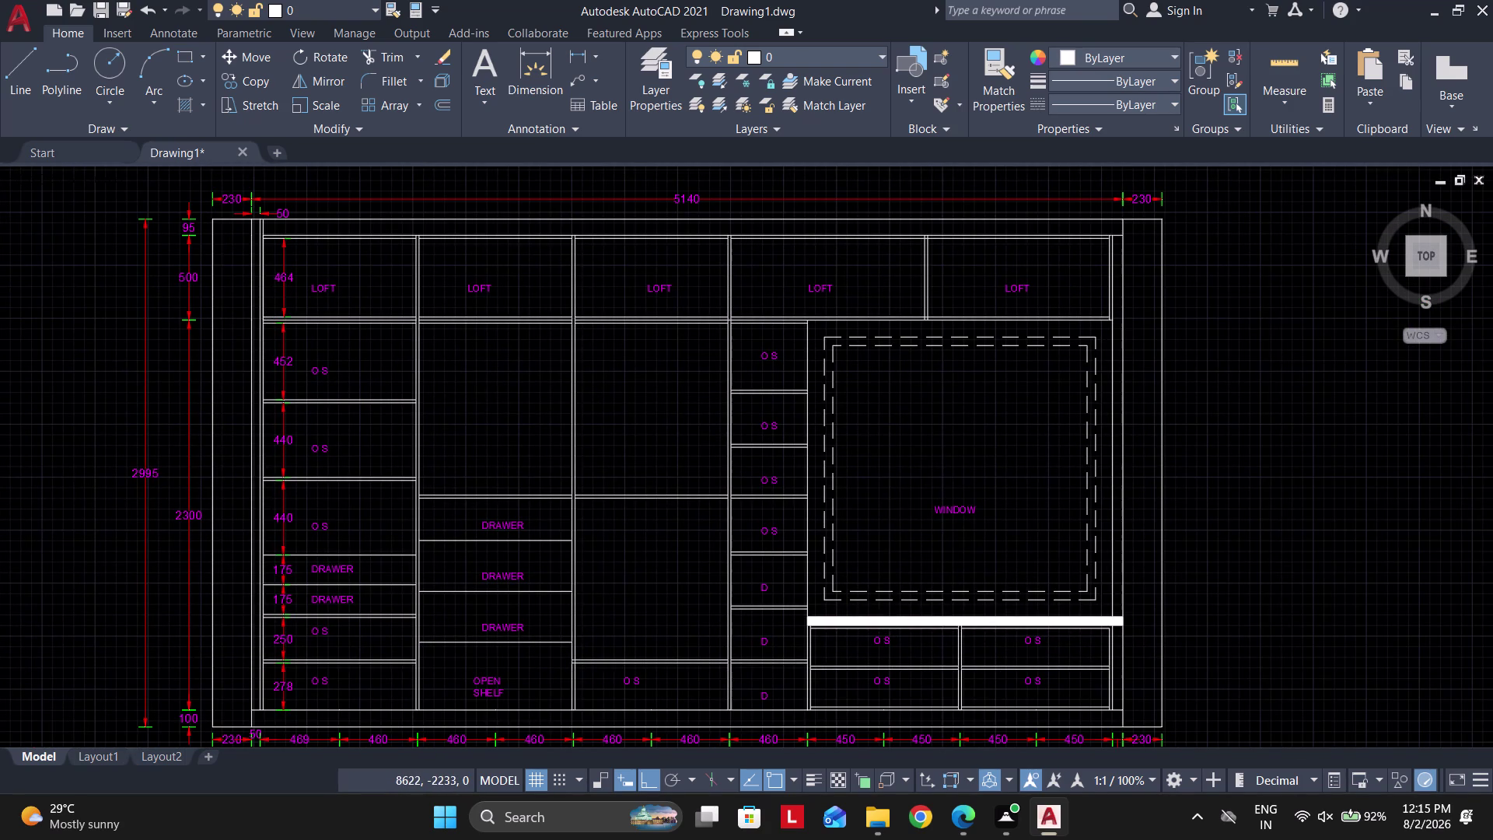
key(space)
scroll(up, 3)
click(467, 275)
scroll(down, 3)
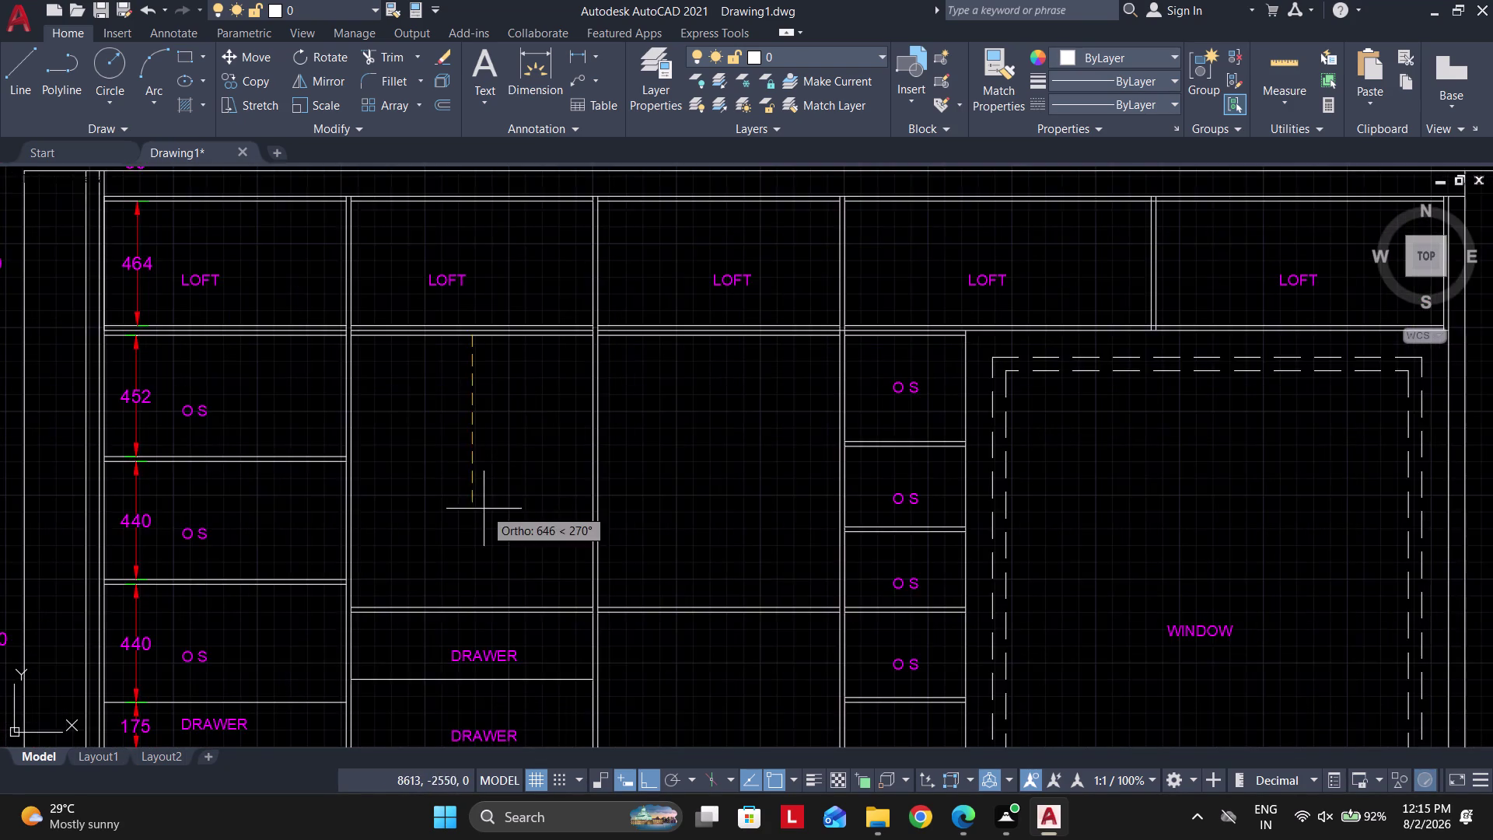
middle_drag(482, 498, 484, 396)
scroll(up, 3)
click(459, 523)
click(452, 402)
scroll(down, 3)
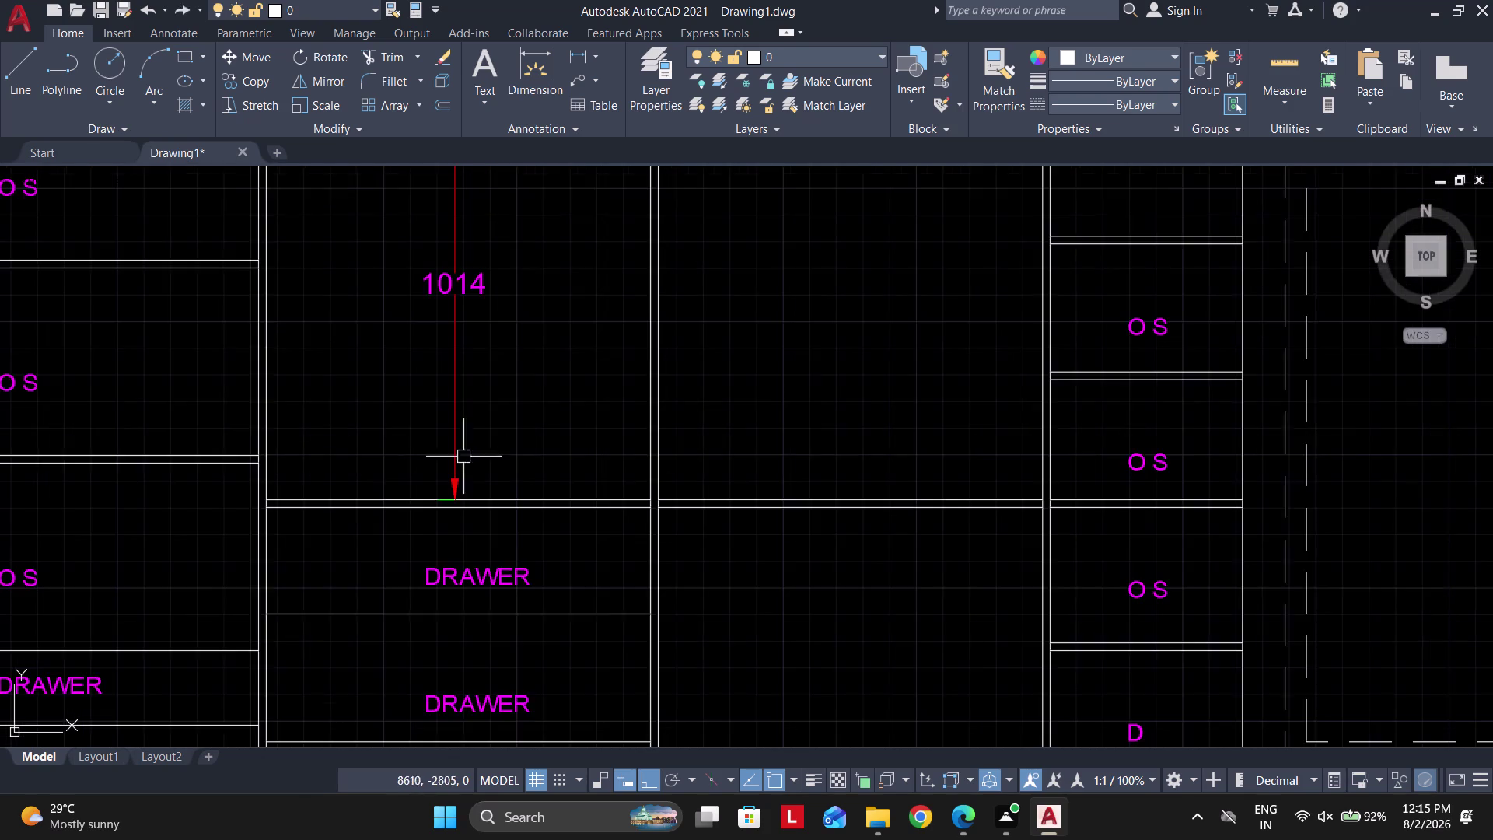
middle_drag(782, 416, 706, 455)
Move the 1014 dimension farther right.
click(419, 390)
click(328, 346)
key(m)
key(space)
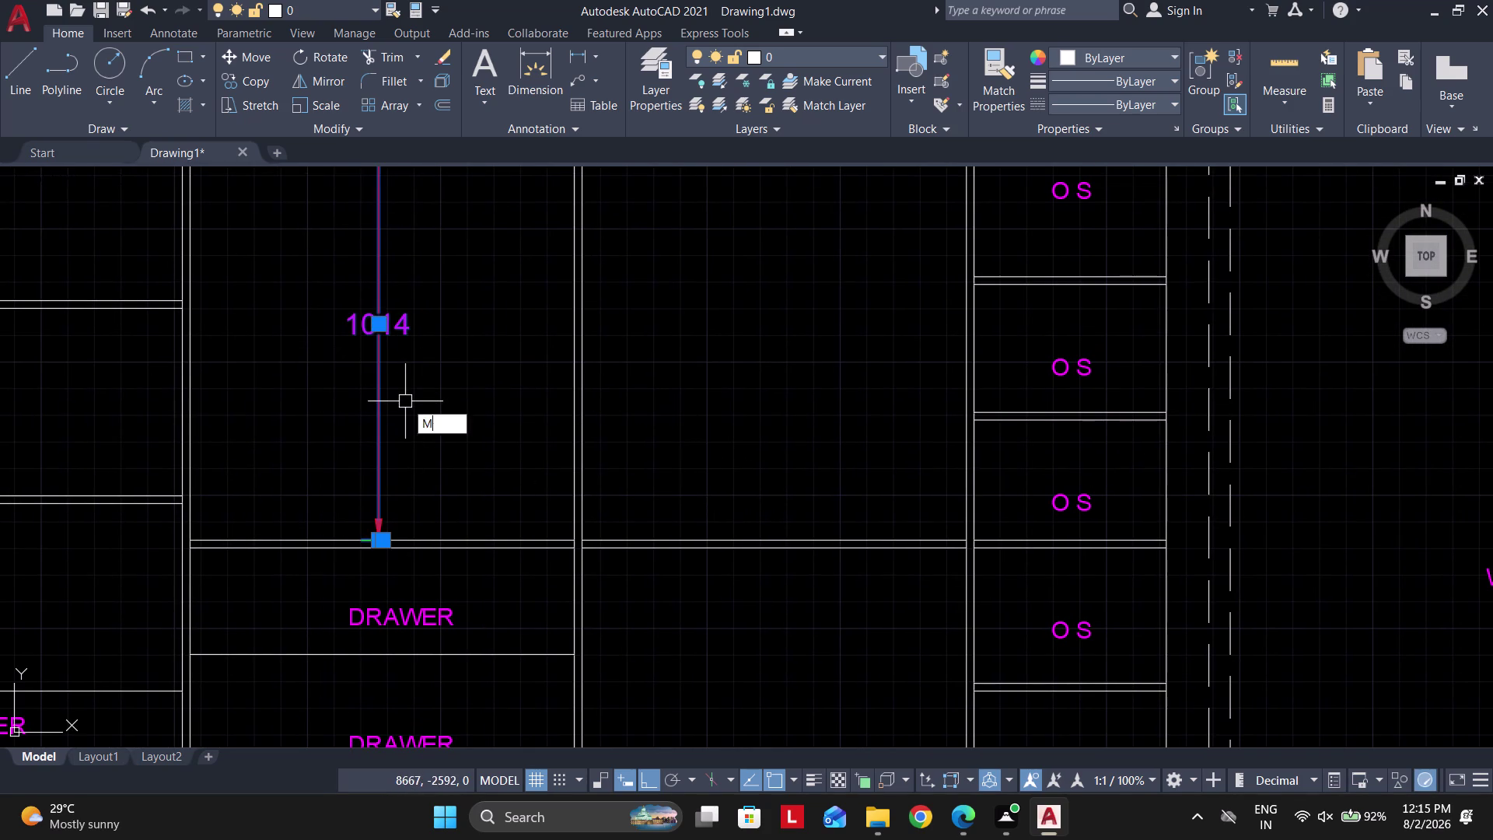
click(390, 540)
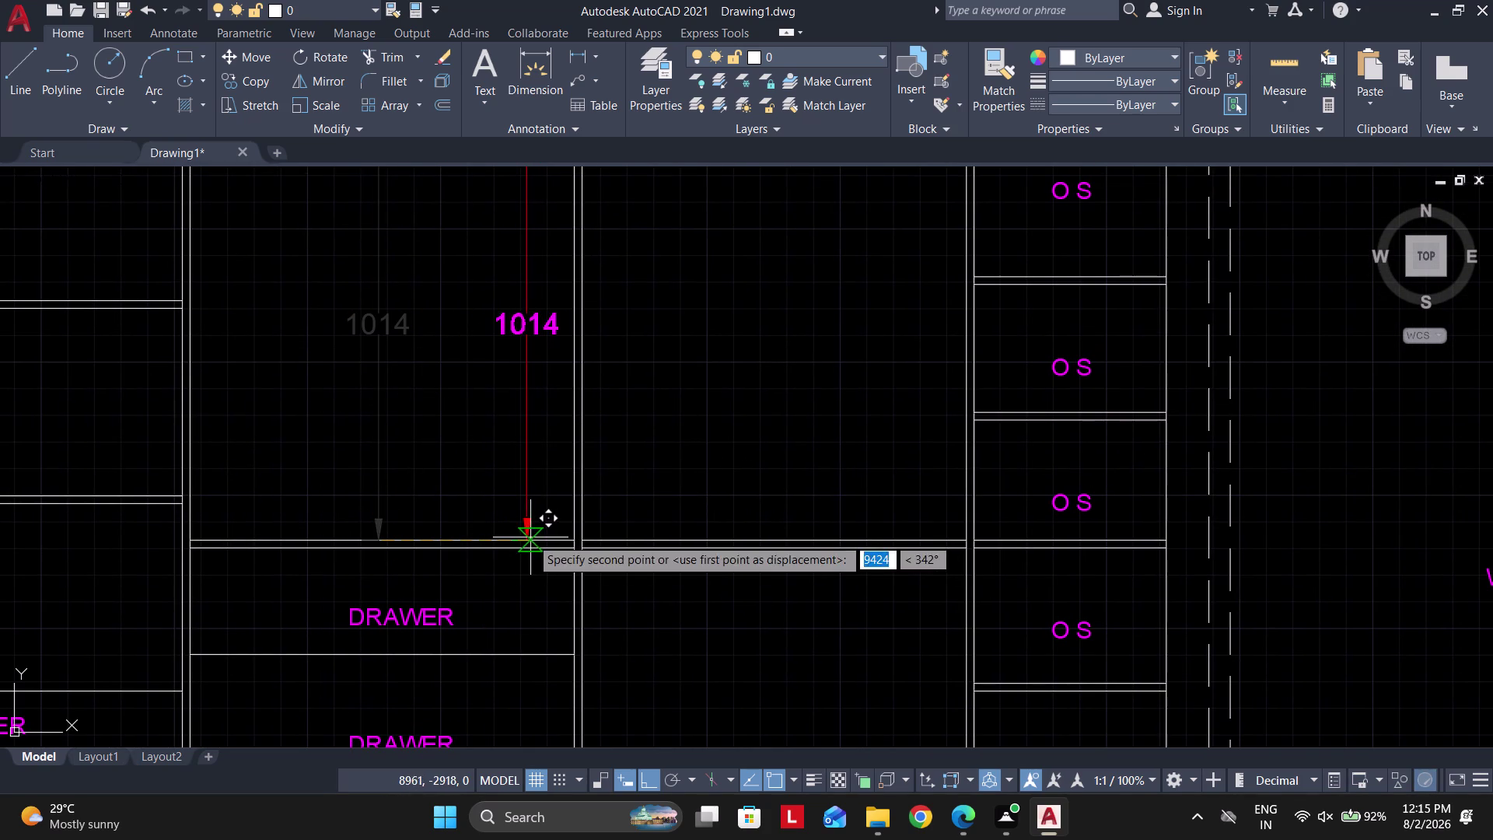
scroll(up, 3)
click(529, 537)
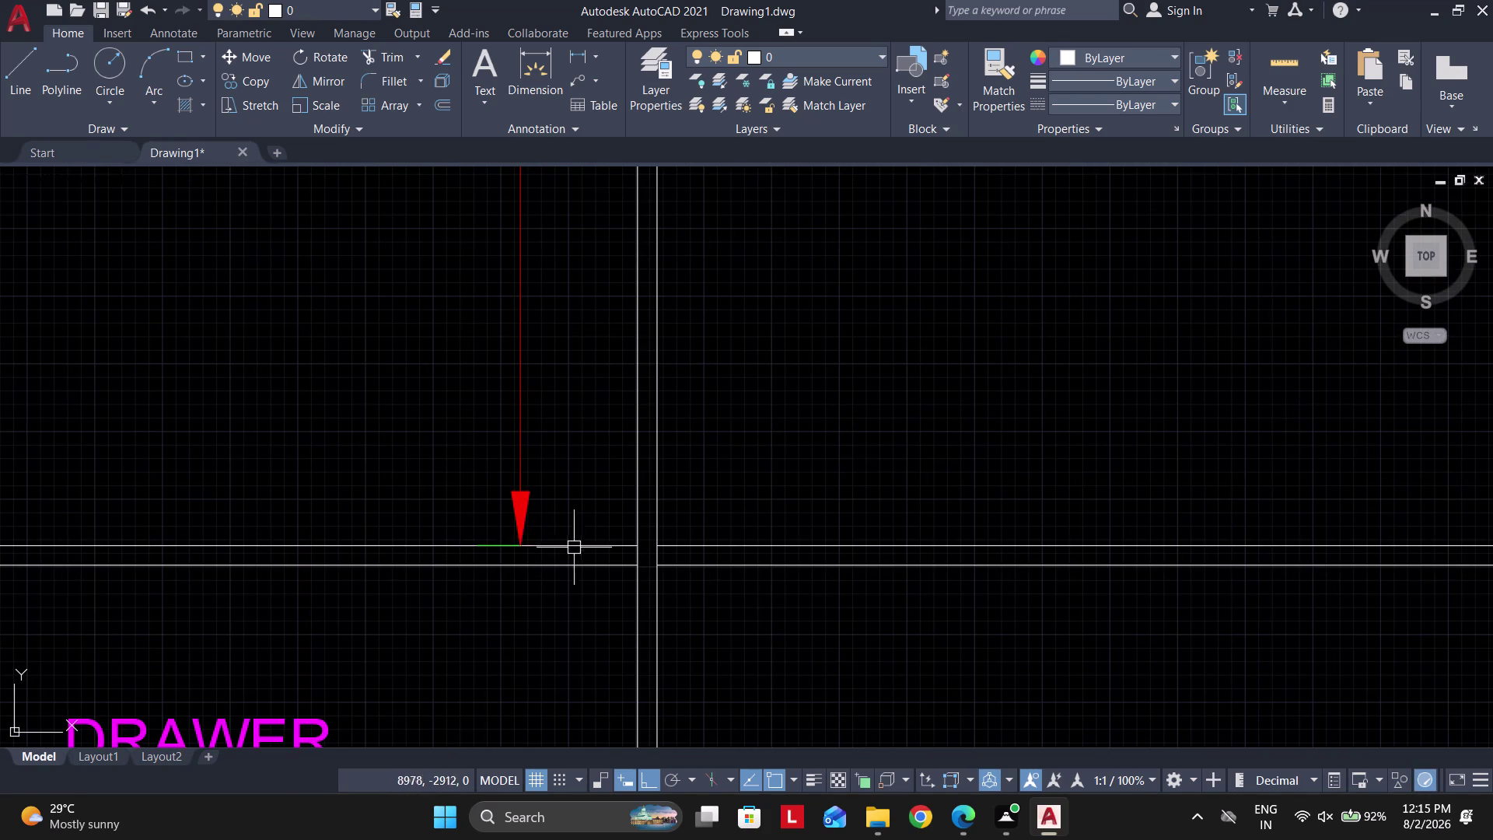
scroll(down, 3)
middle_click(593, 451)
scroll(down, 3)
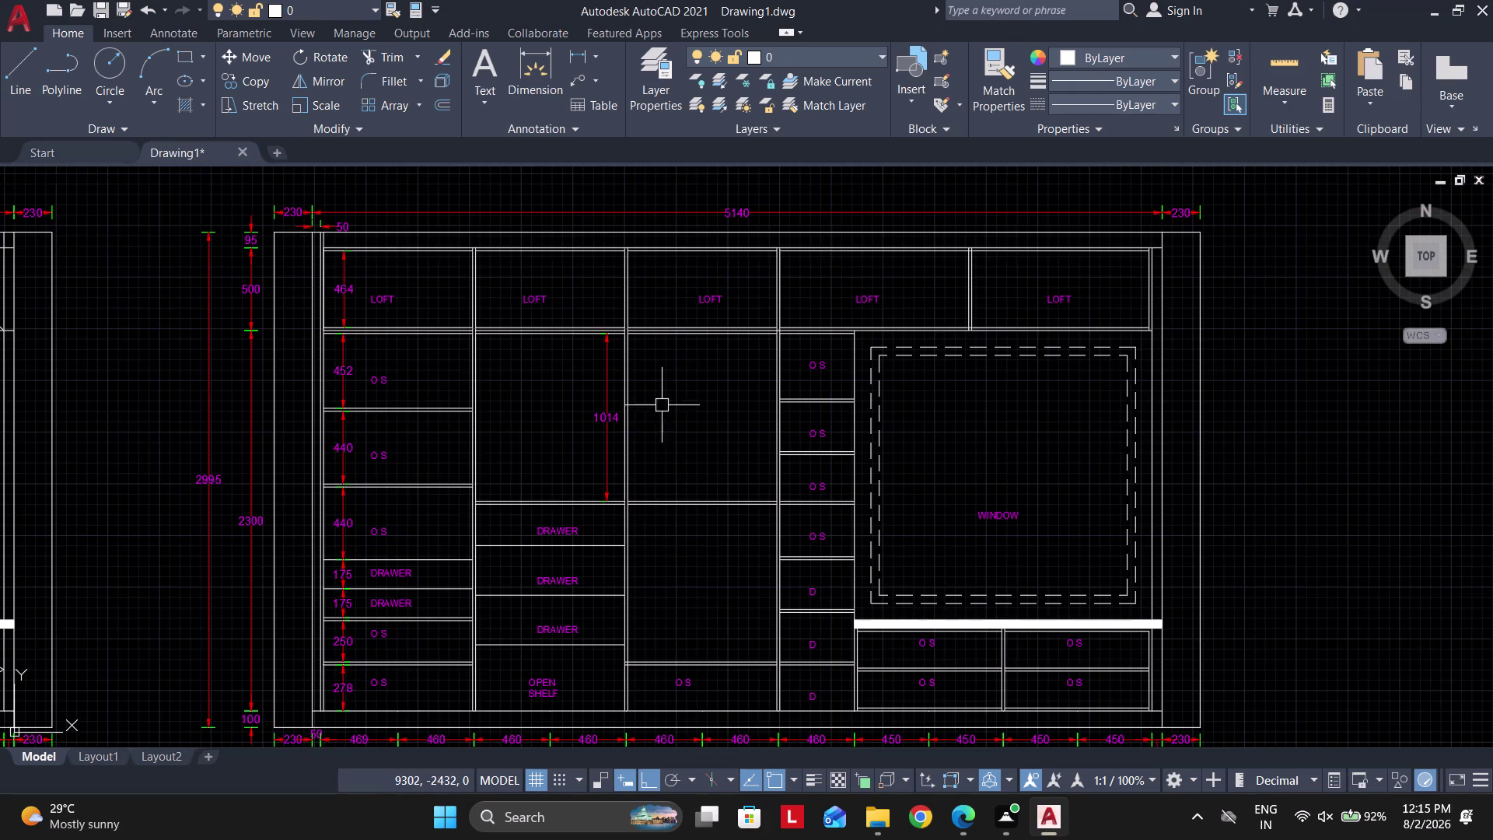
scroll(up, 3)
Dimension the next column's compartment above the O S shelf as 954.
key(space)
key(Escape)
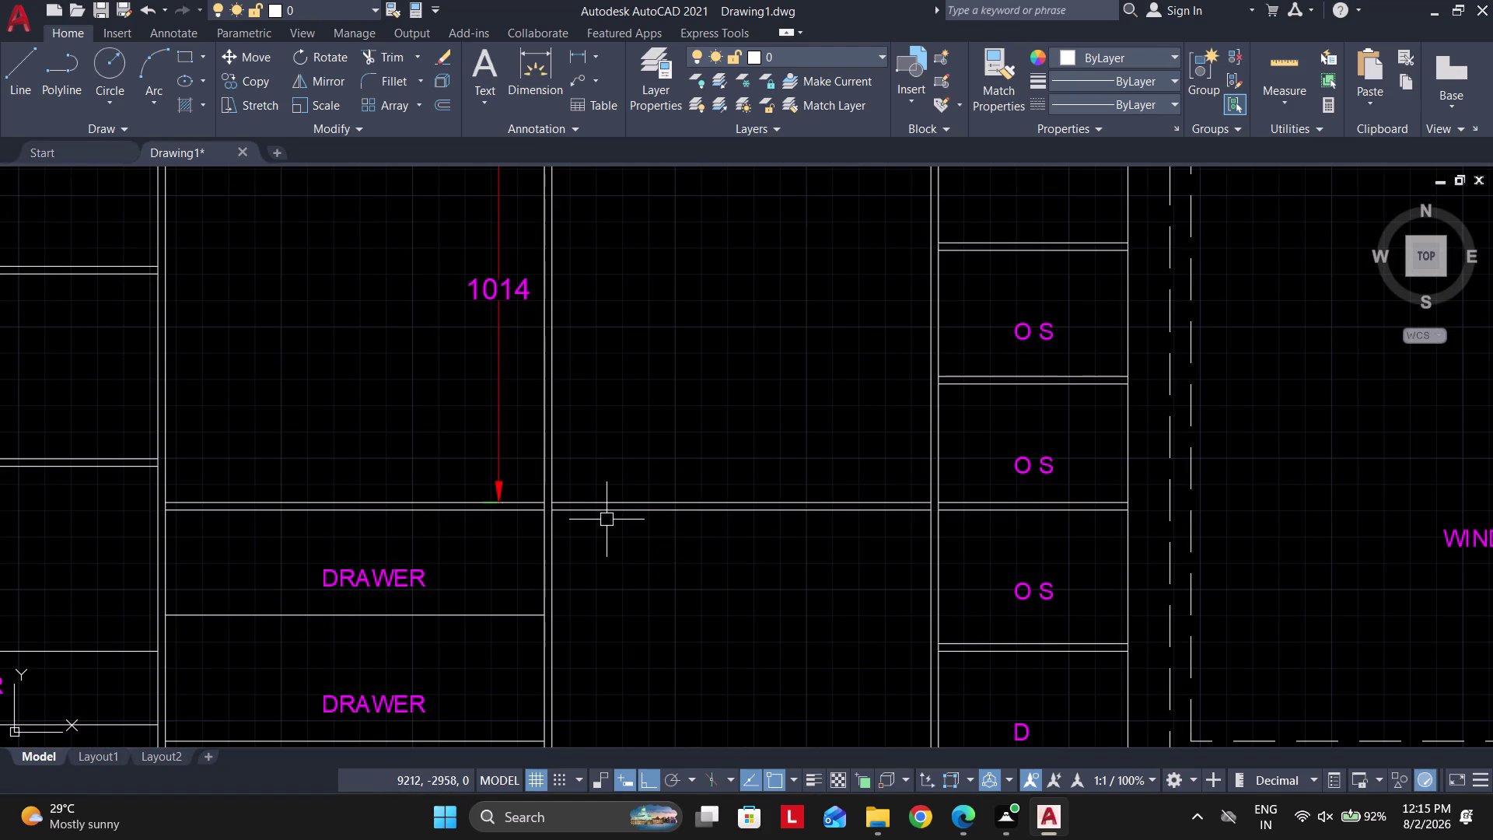
text(DLU)
key(Escape)
text(DLI)
key(space)
scroll(up, 3)
click(627, 507)
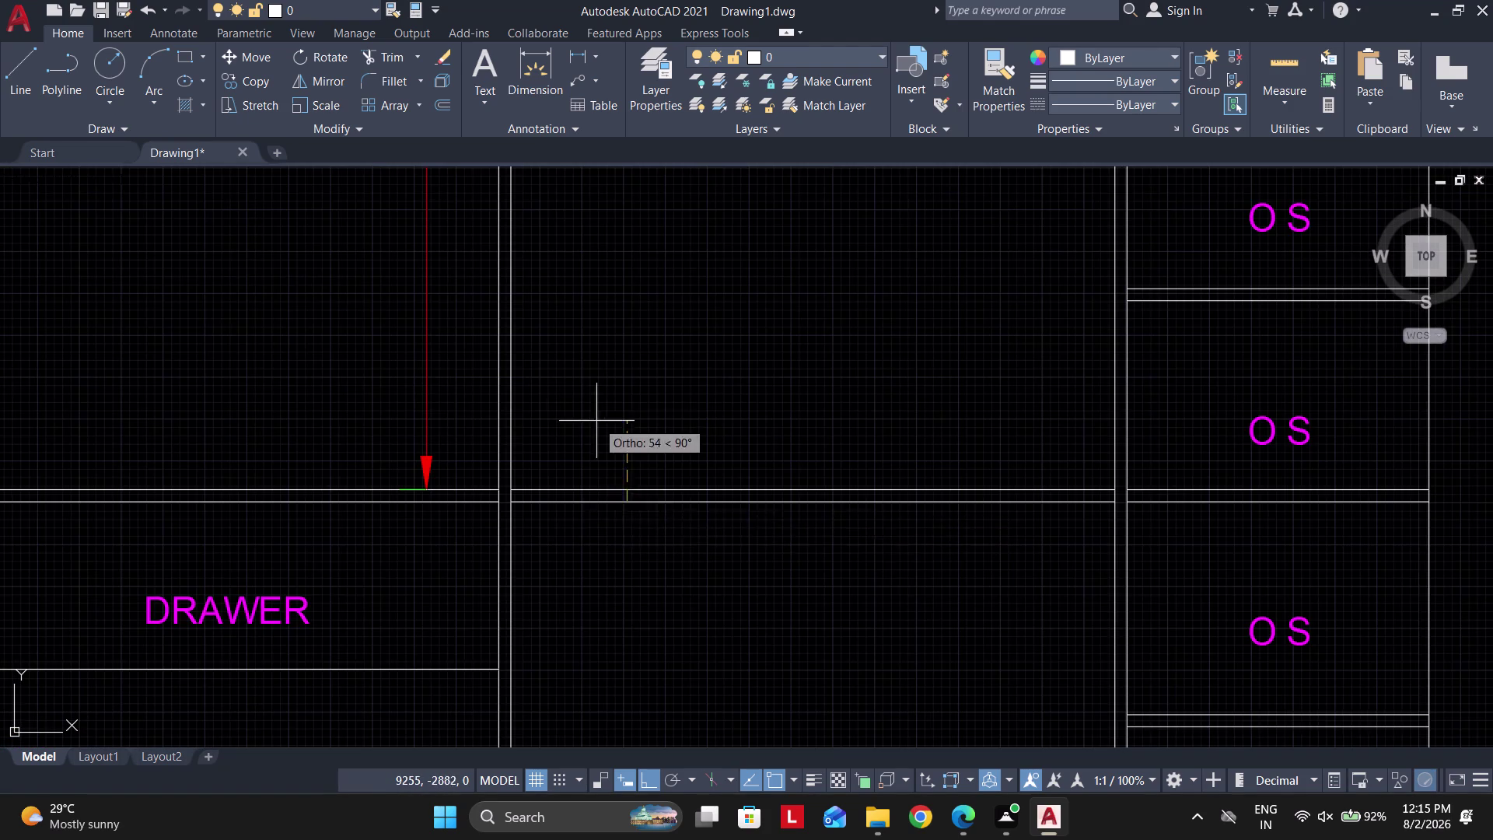
scroll(down, 3)
middle_drag(601, 521, 612, 490)
scroll(up, 3)
click(548, 682)
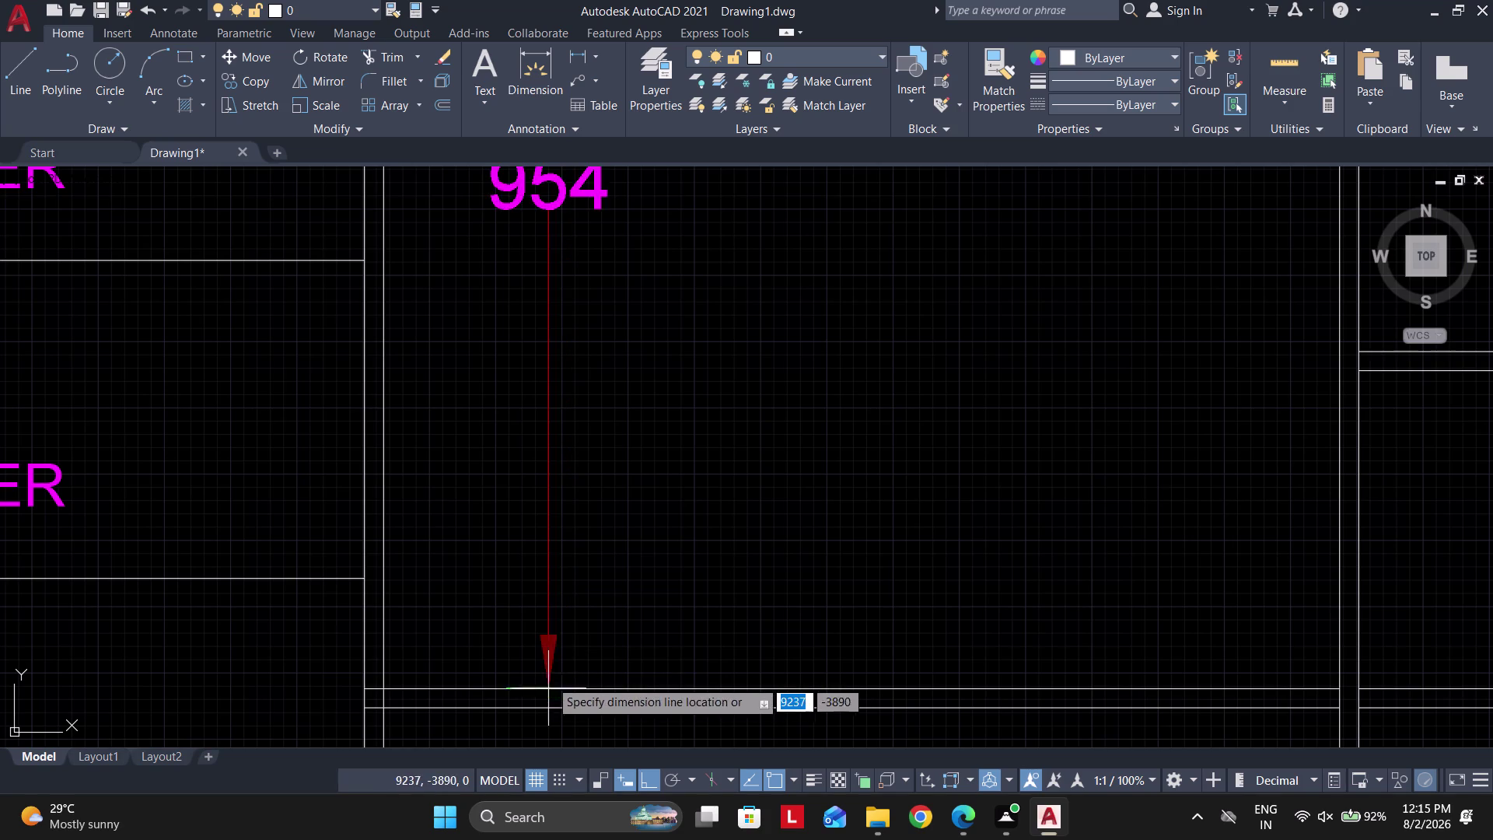
click(503, 623)
Pan toward the D compartments and begin another vertical dimension.
scroll(down, 3)
scroll(up, 3)
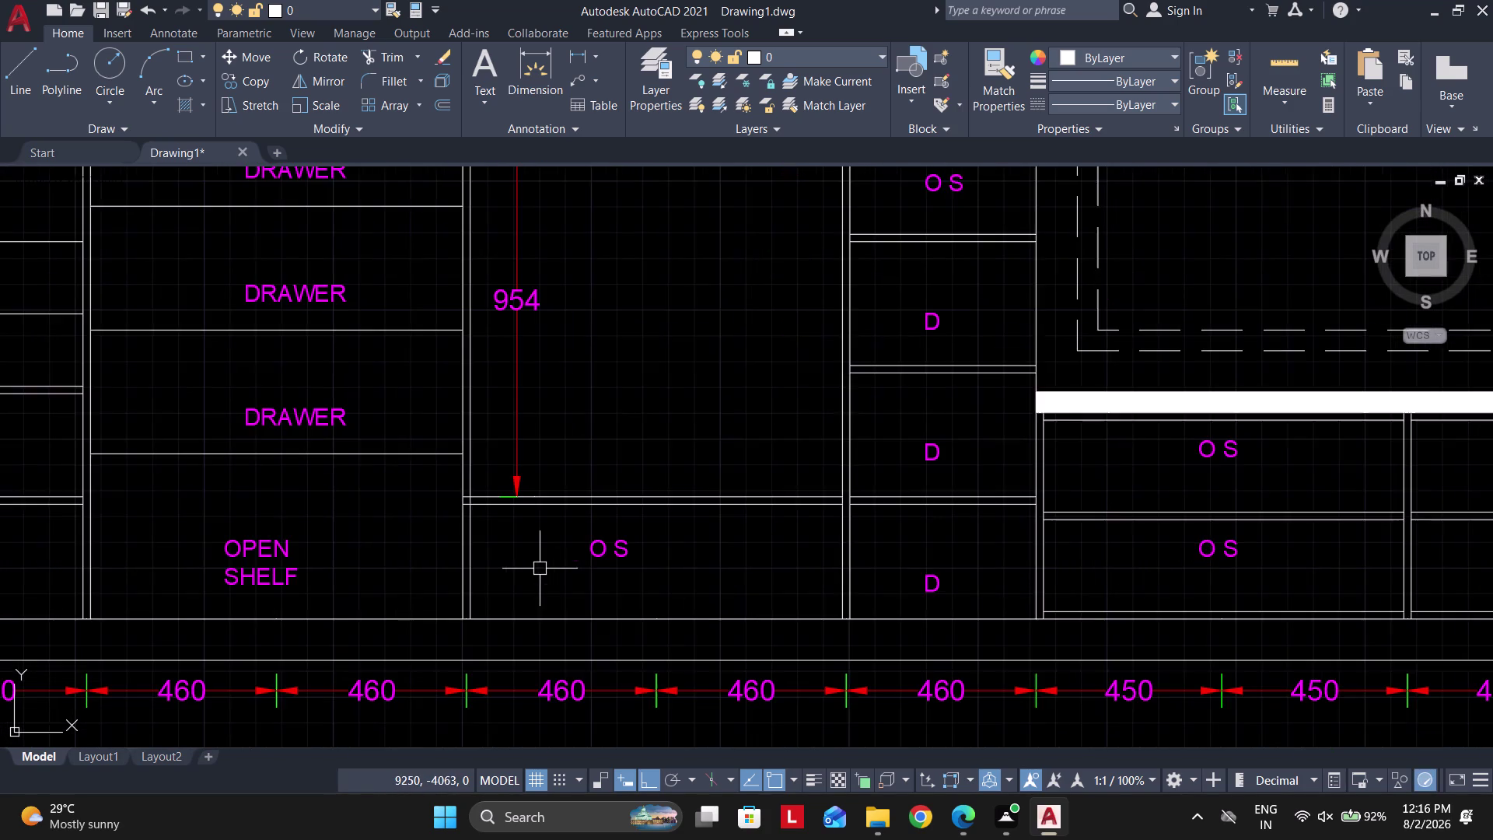
middle_drag(540, 565, 542, 462)
middle_drag(988, 465, 756, 468)
scroll(up, 3)
key(space)
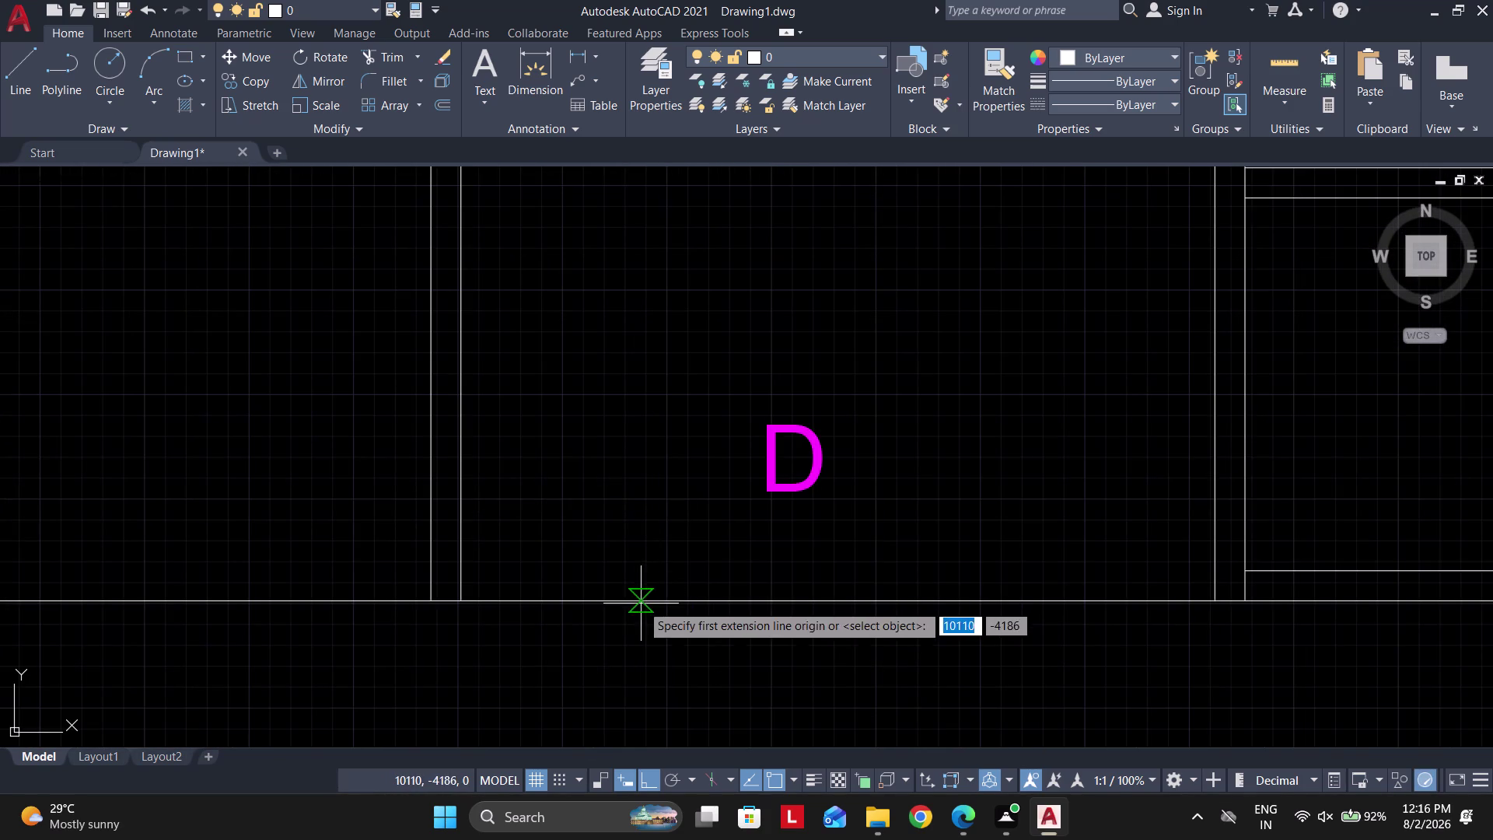
Dimension the two lowest D compartments with vertical heights of 278 and 300.
click(640, 604)
scroll(down, 3)
middle_drag(635, 441, 628, 501)
click(628, 434)
click(609, 484)
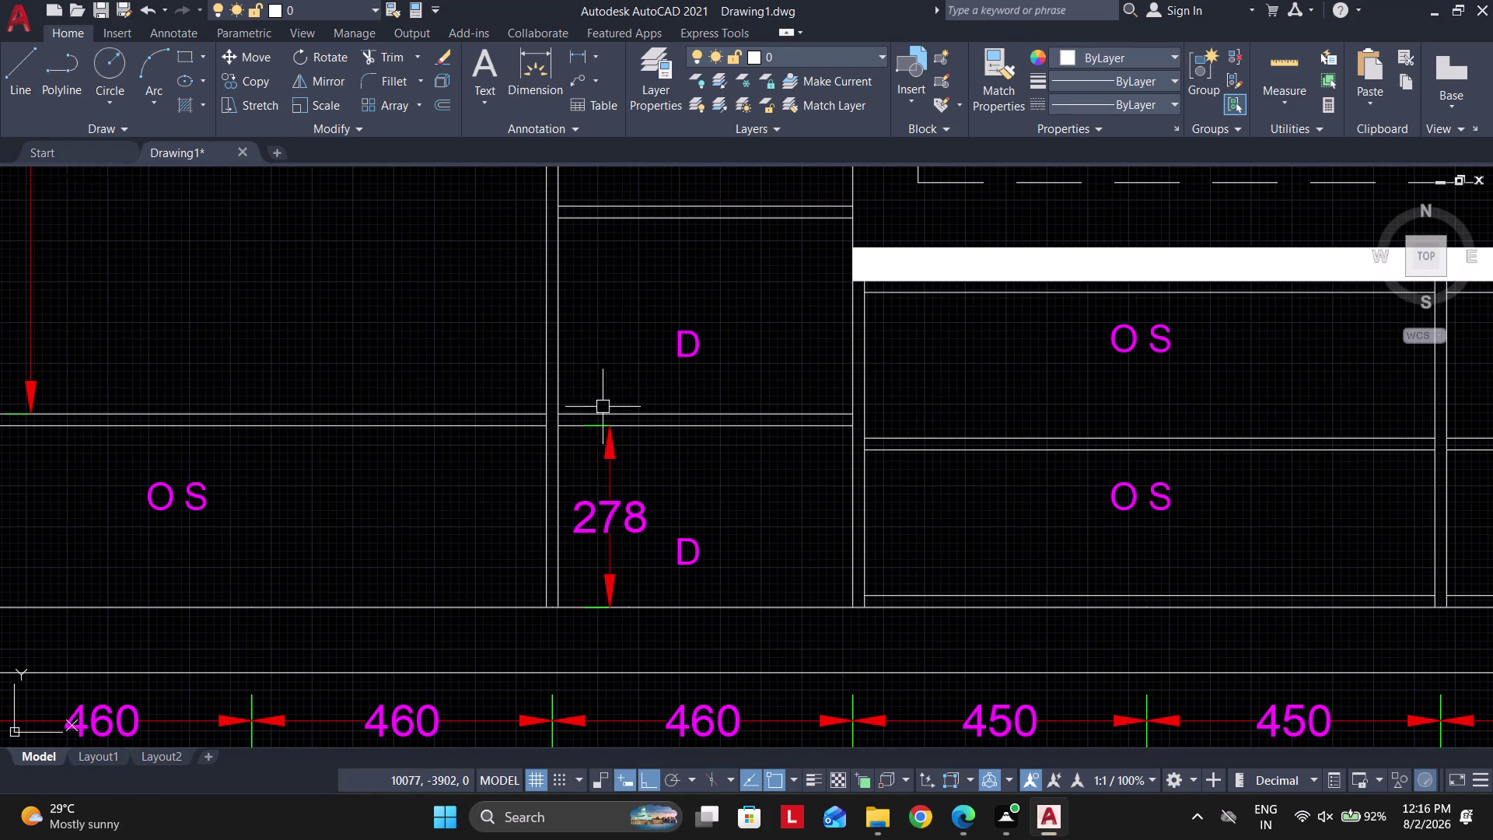
middle_drag(599, 398, 574, 554)
key(space)
click(585, 562)
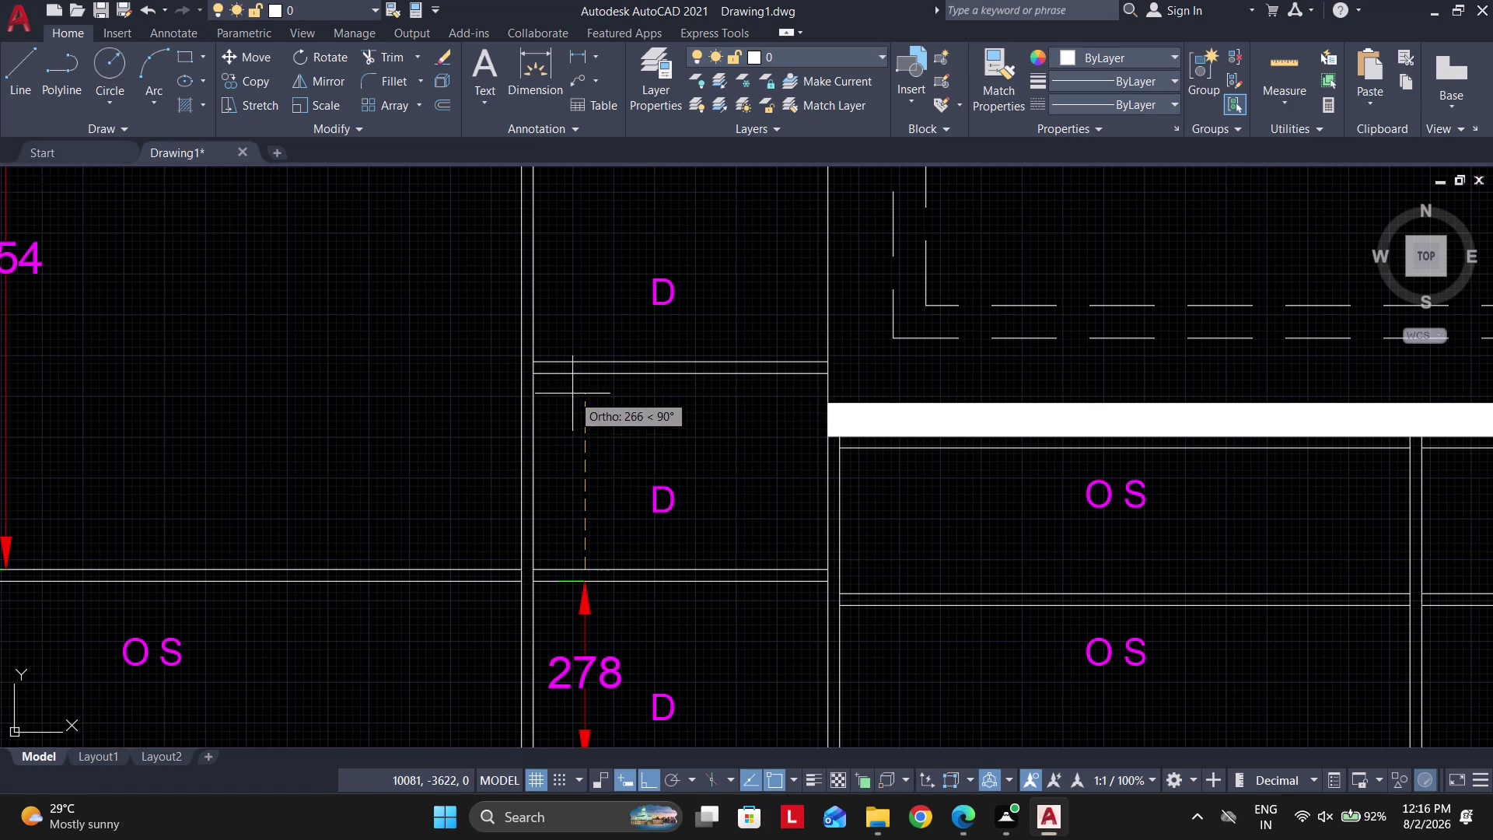
click(587, 370)
click(584, 570)
Pan up to the O S compartments and make a first dimension attempt on the lower one.
middle_drag(599, 412, 600, 660)
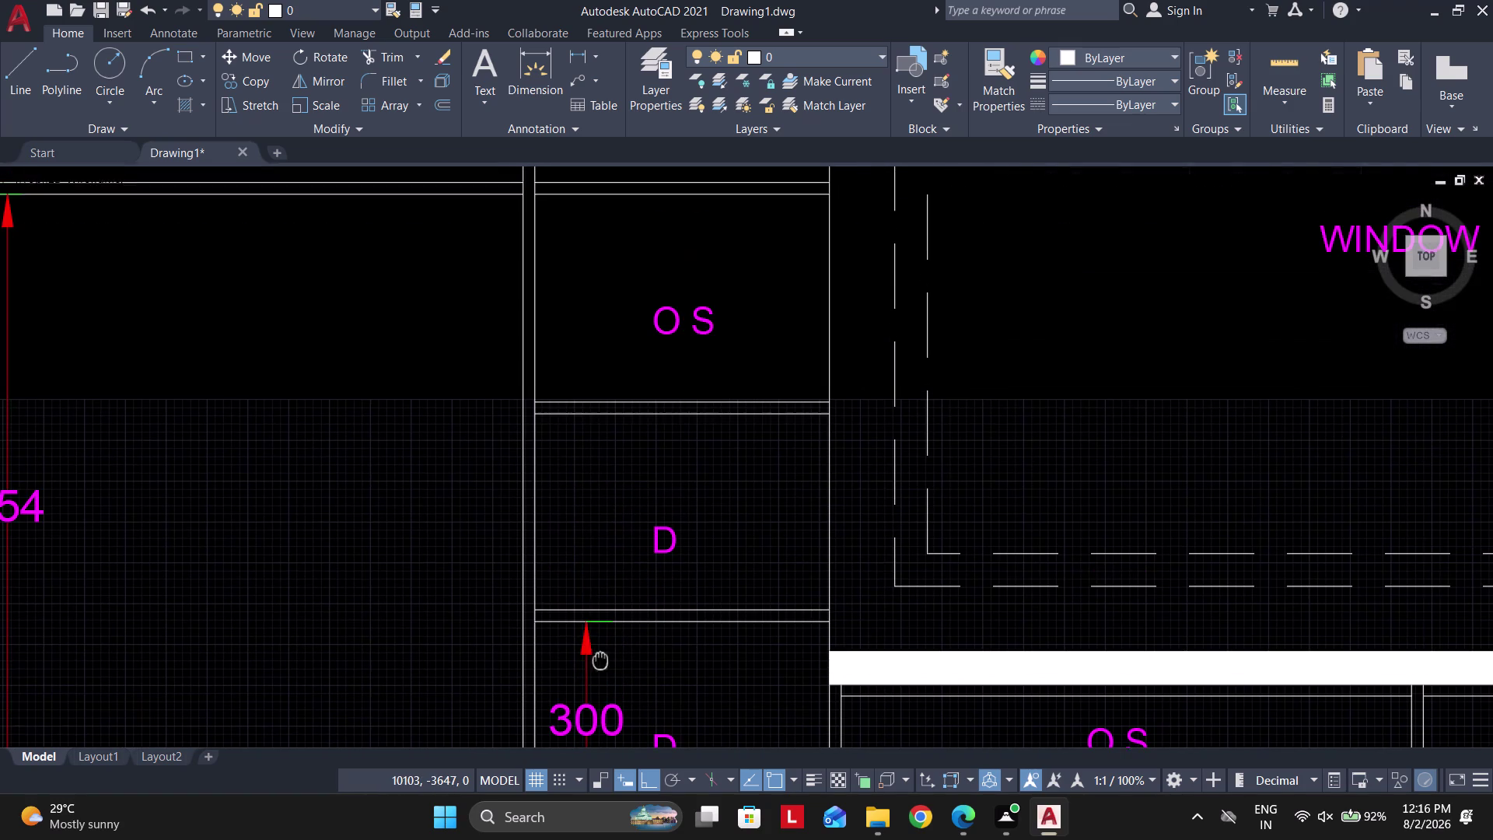
middle_drag(600, 660, 600, 661)
key(space)
click(590, 606)
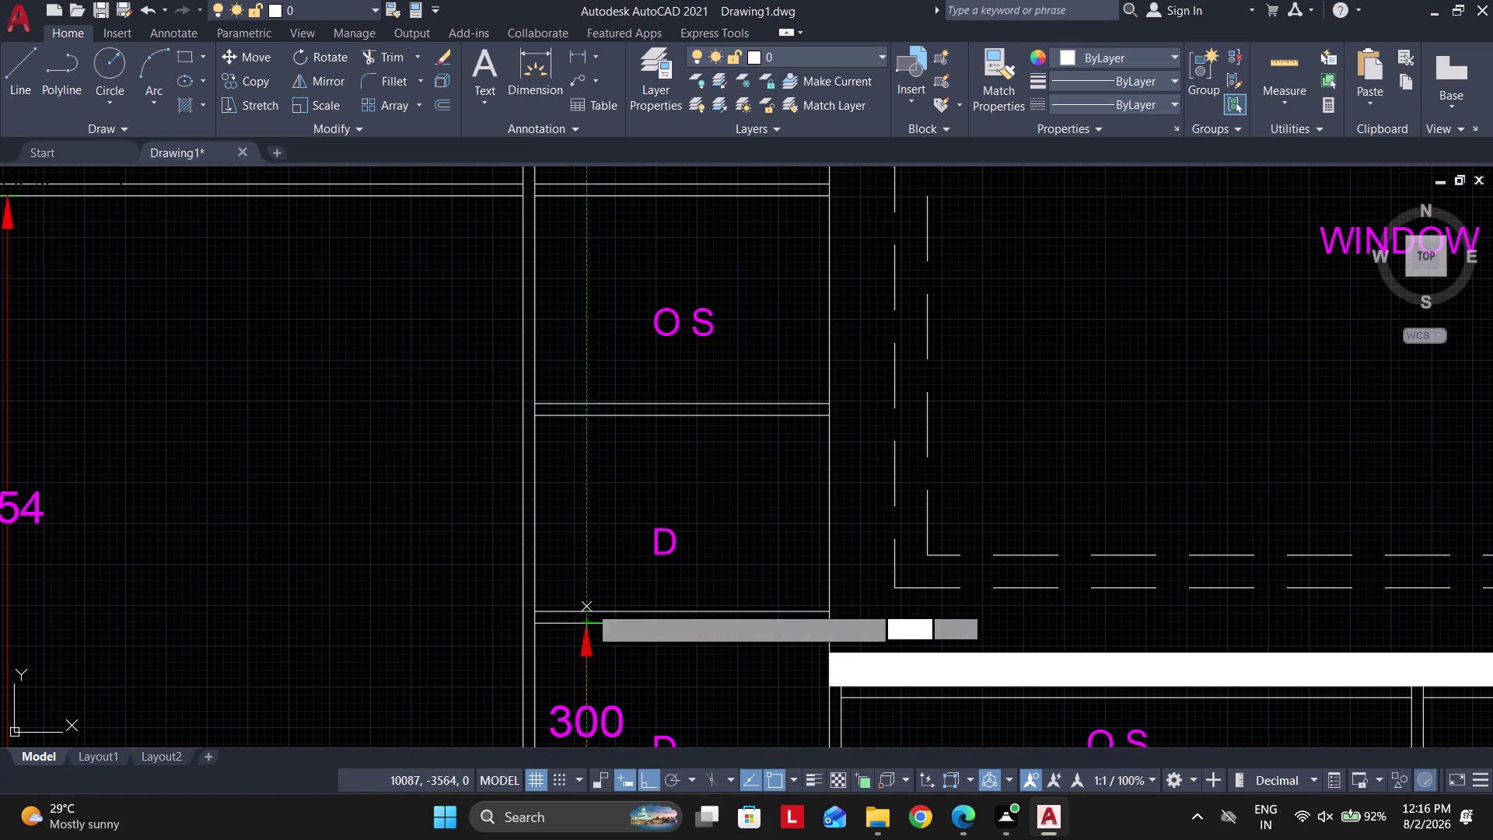
click(590, 420)
click(592, 614)
Dimension the lower O S compartment with a 318 vertical height.
middle_drag(590, 443, 583, 499)
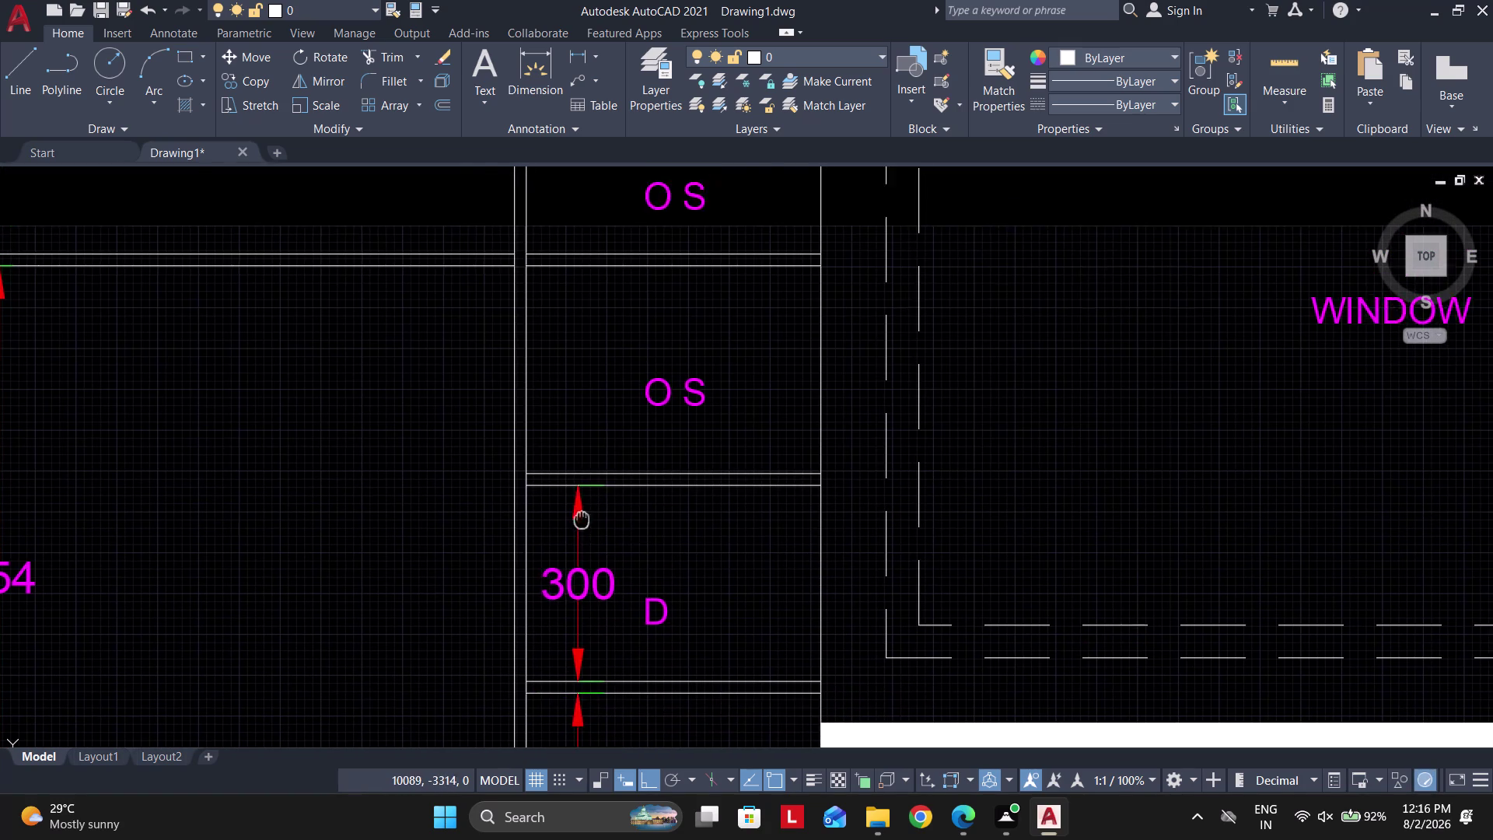
middle_drag(583, 499, 582, 579)
middle_click(584, 590)
key(space)
click(586, 534)
click(583, 334)
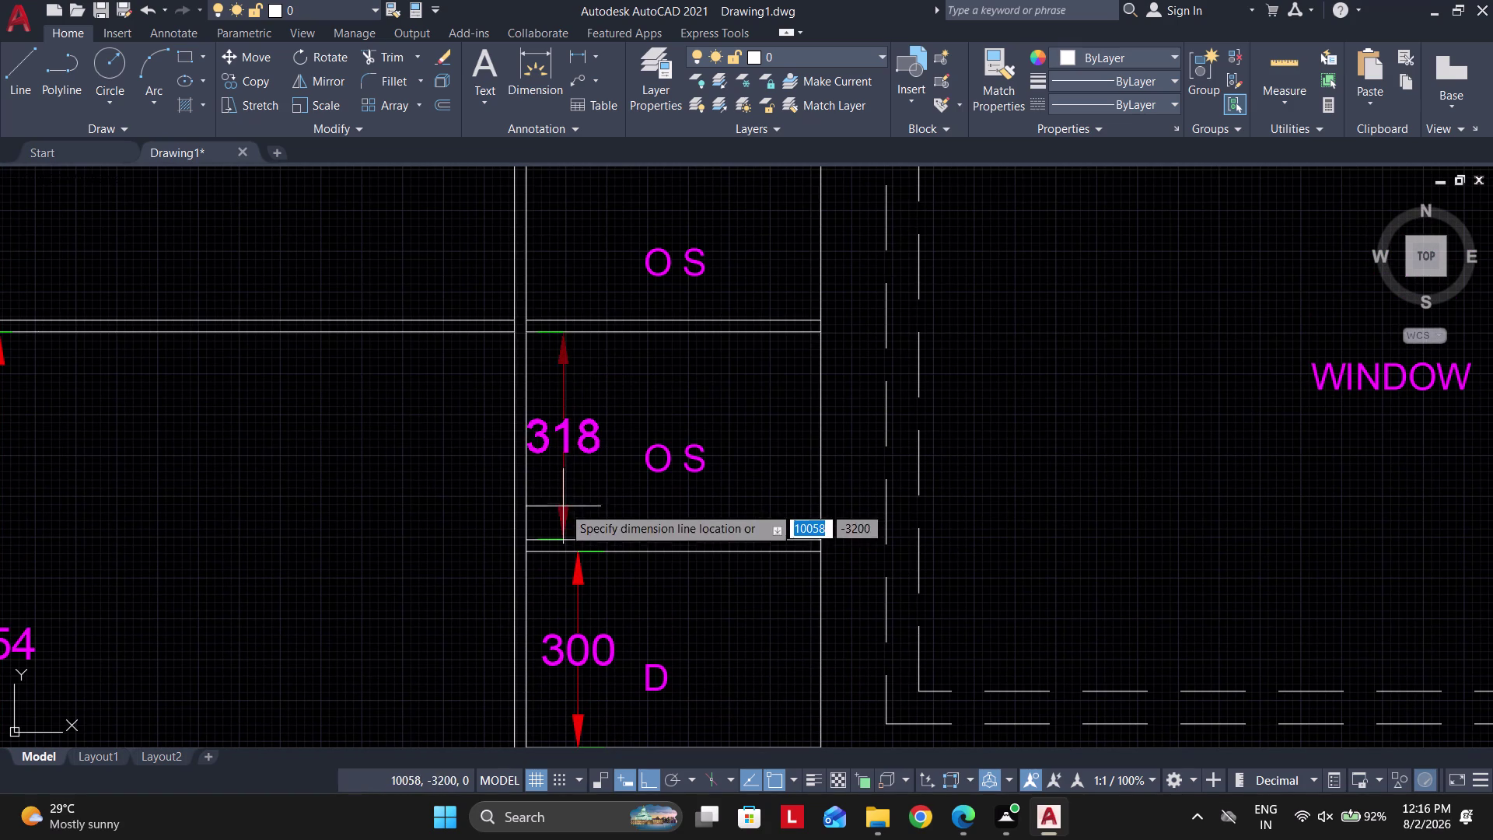
click(577, 545)
Add 282 height dimensions to the next two O S compartments.
middle_drag(588, 358, 593, 486)
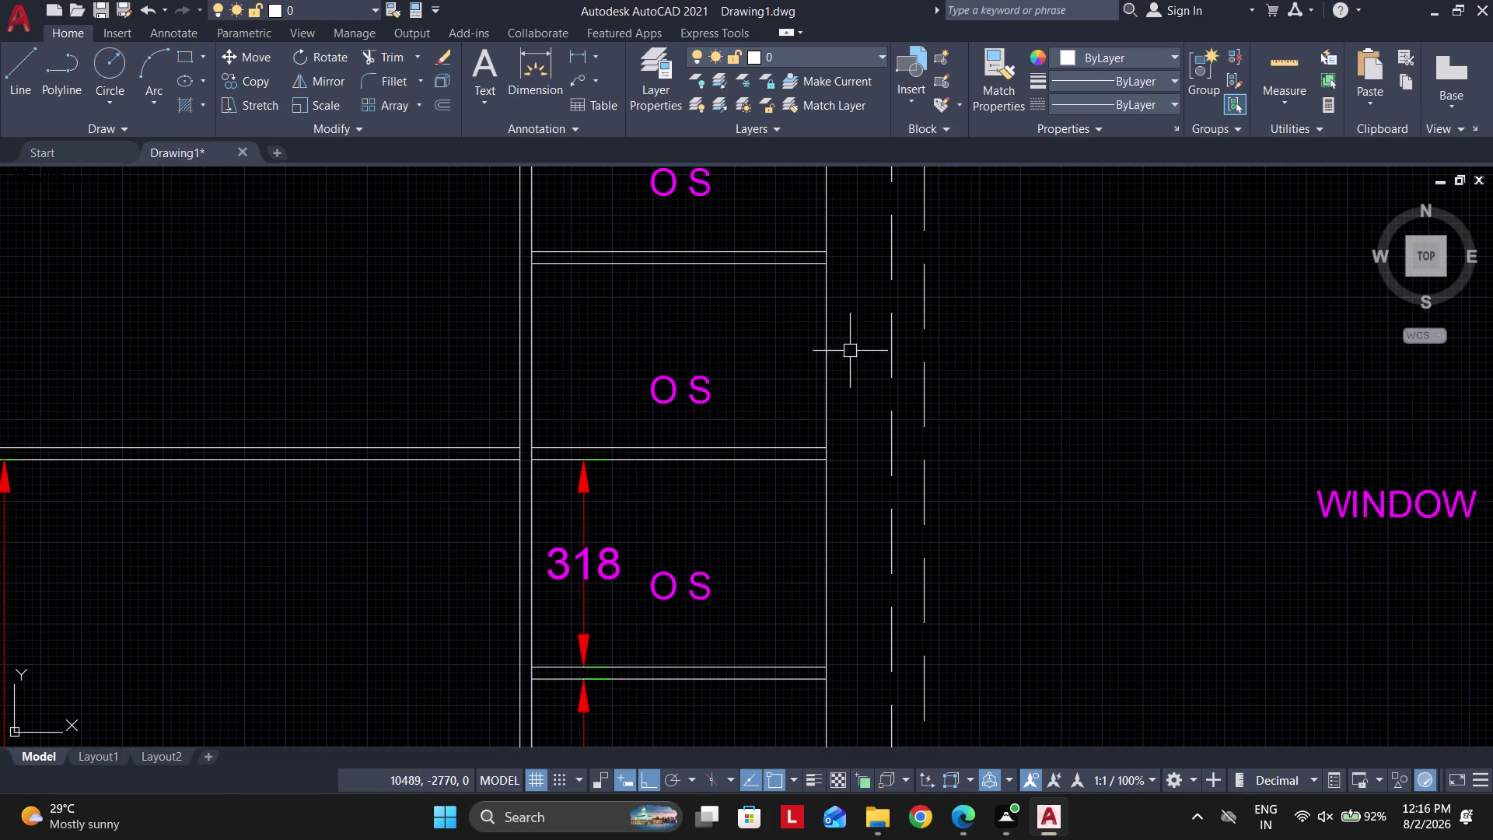
key(space)
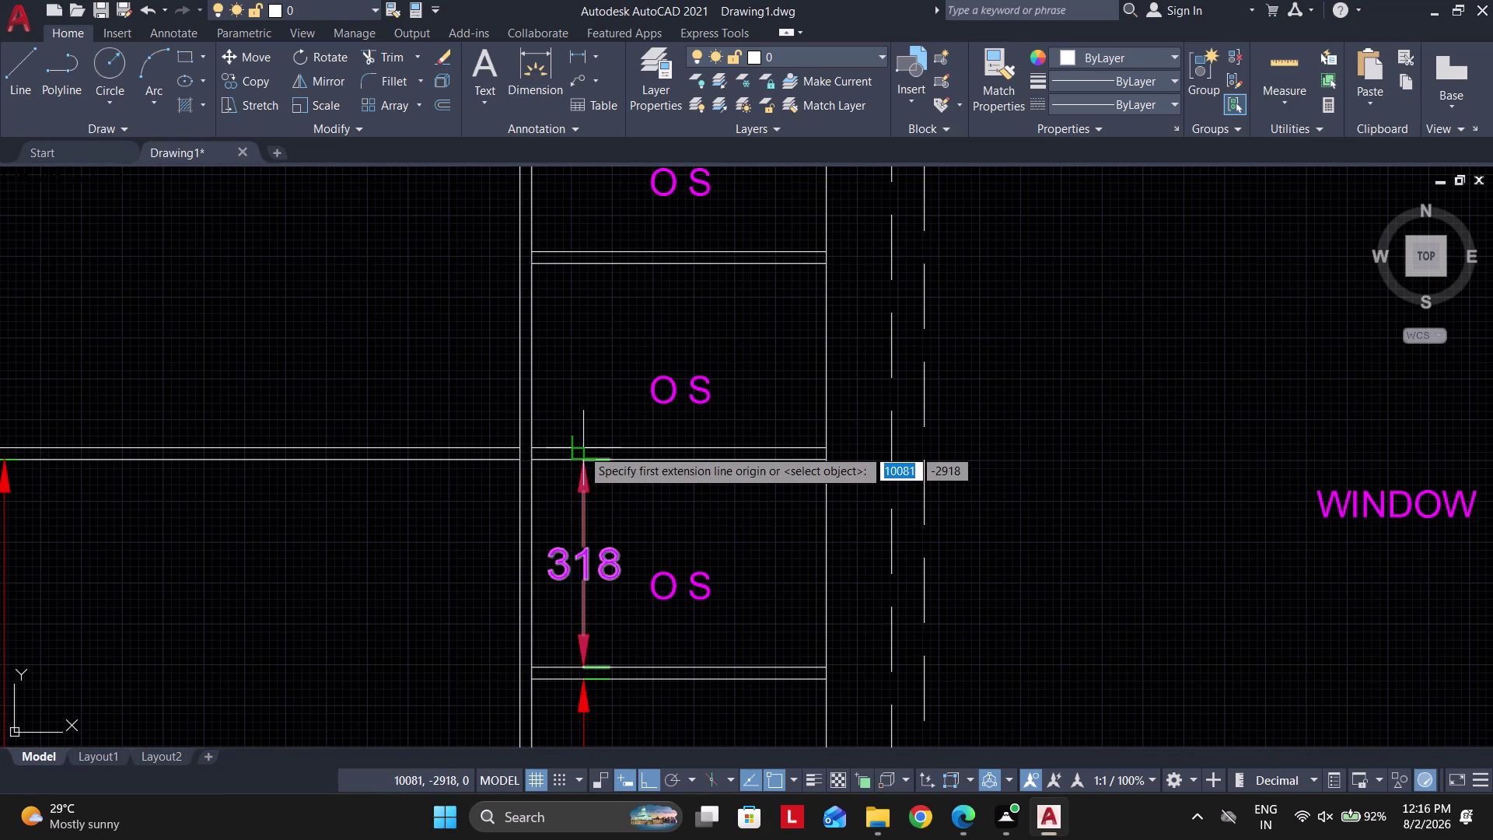
click(582, 447)
click(590, 261)
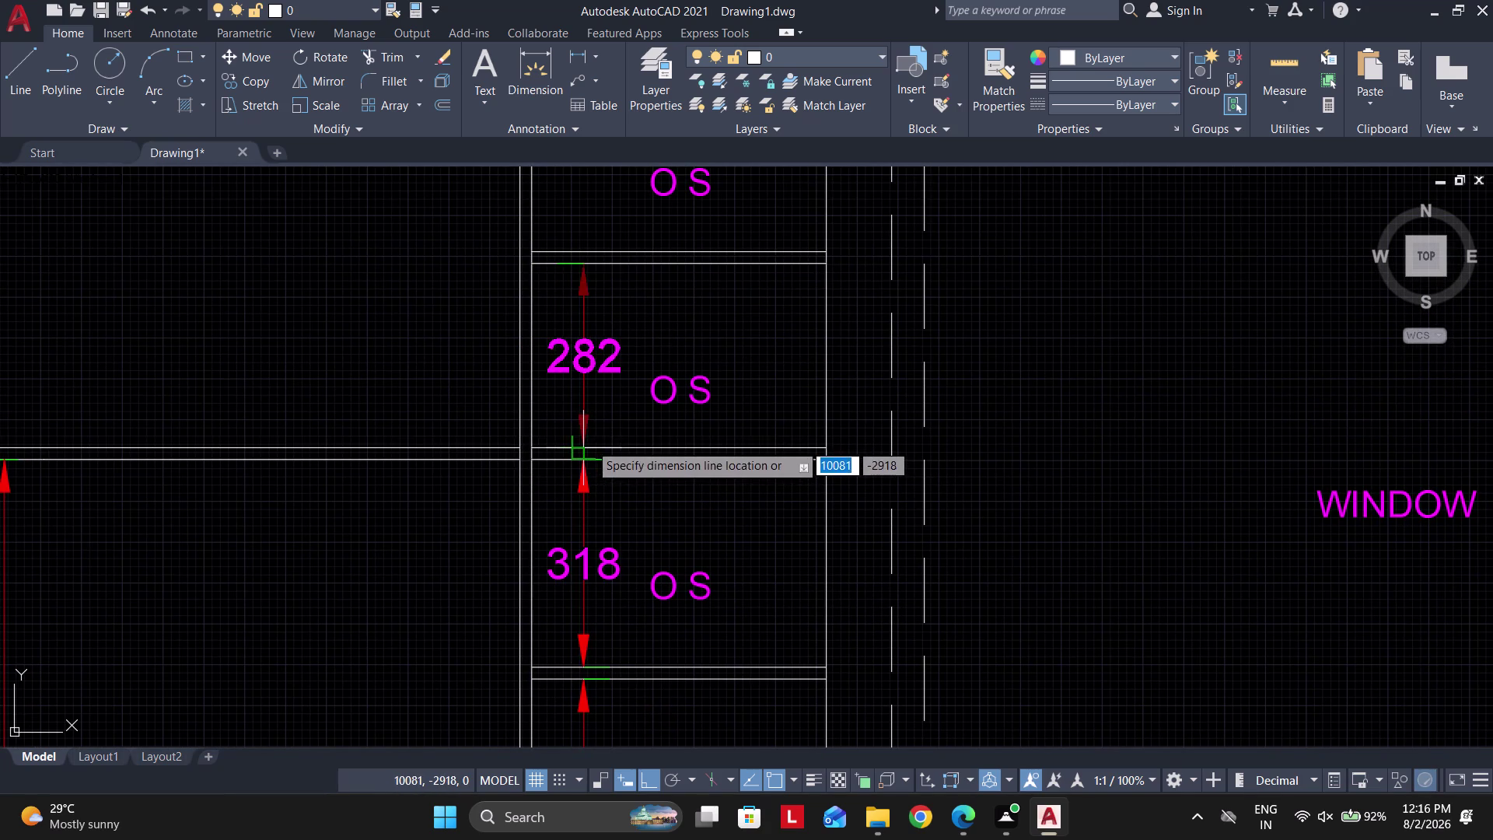
click(589, 443)
middle_drag(597, 358, 596, 684)
key(space)
click(578, 573)
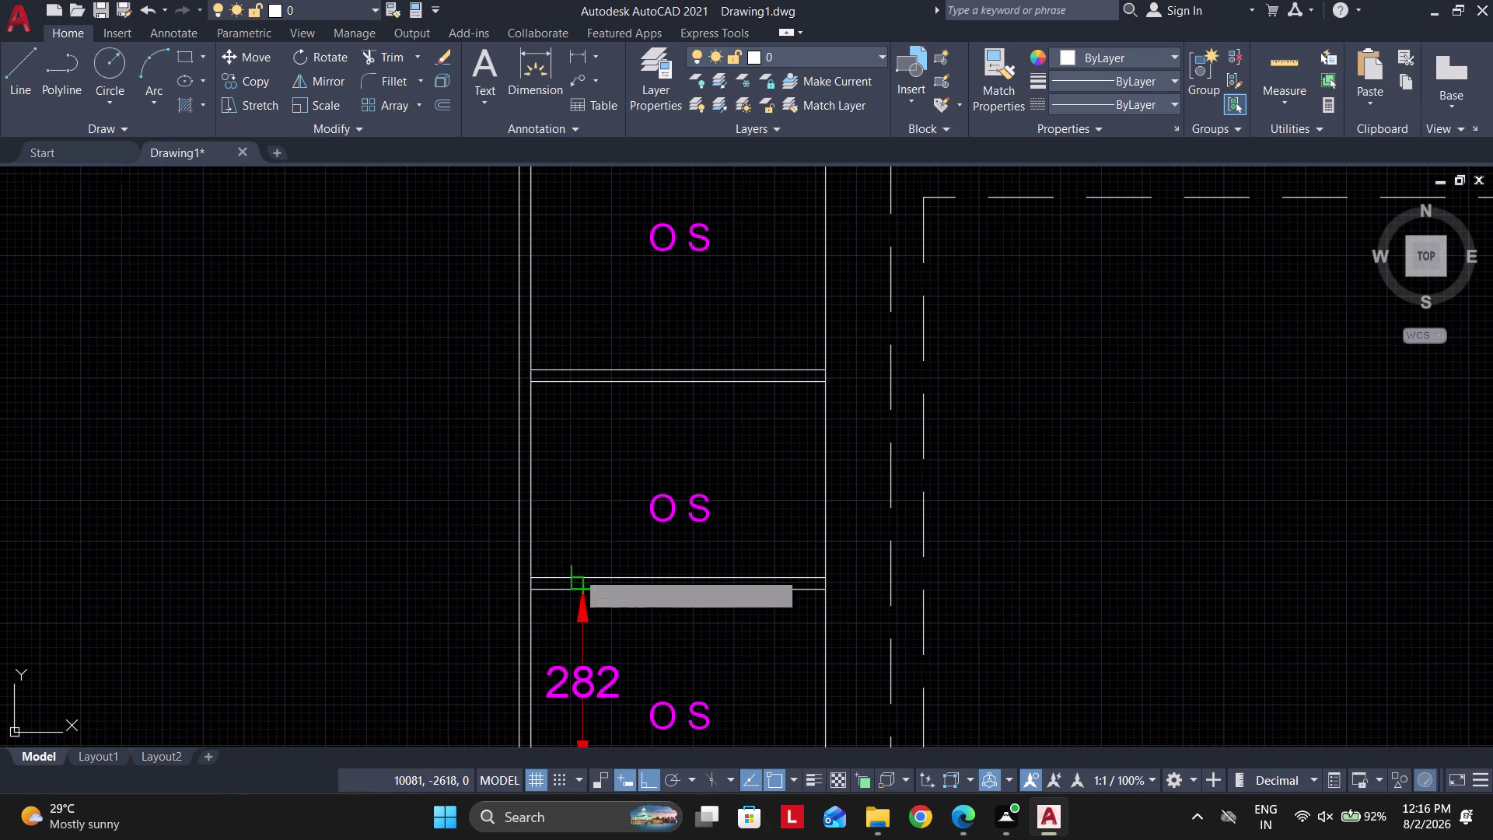
click(582, 381)
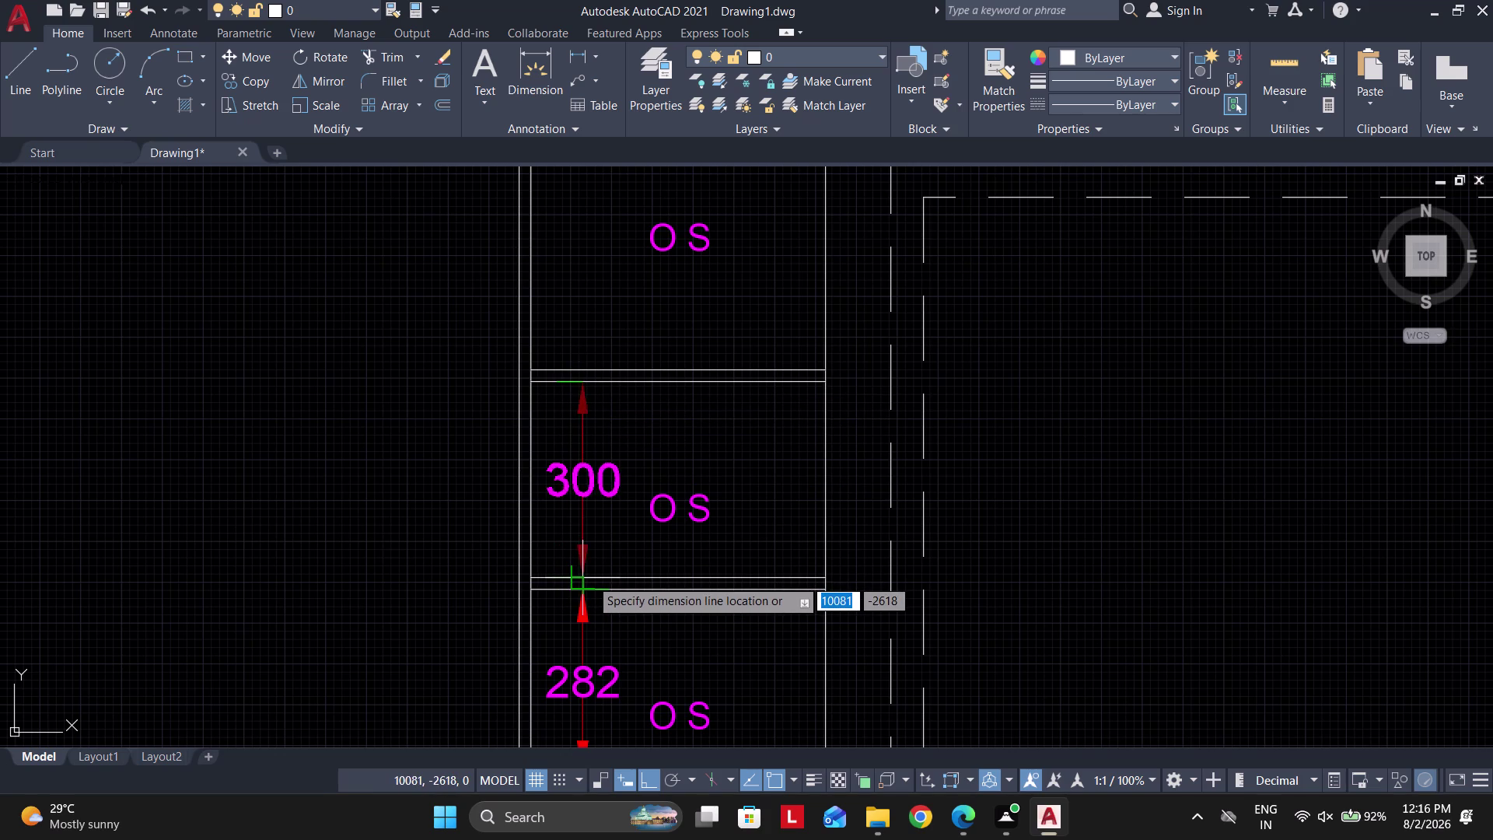
click(581, 592)
Dimension the top compartment as 396, from its shelf line to the top panel.
middle_drag(572, 420, 530, 636)
key(space)
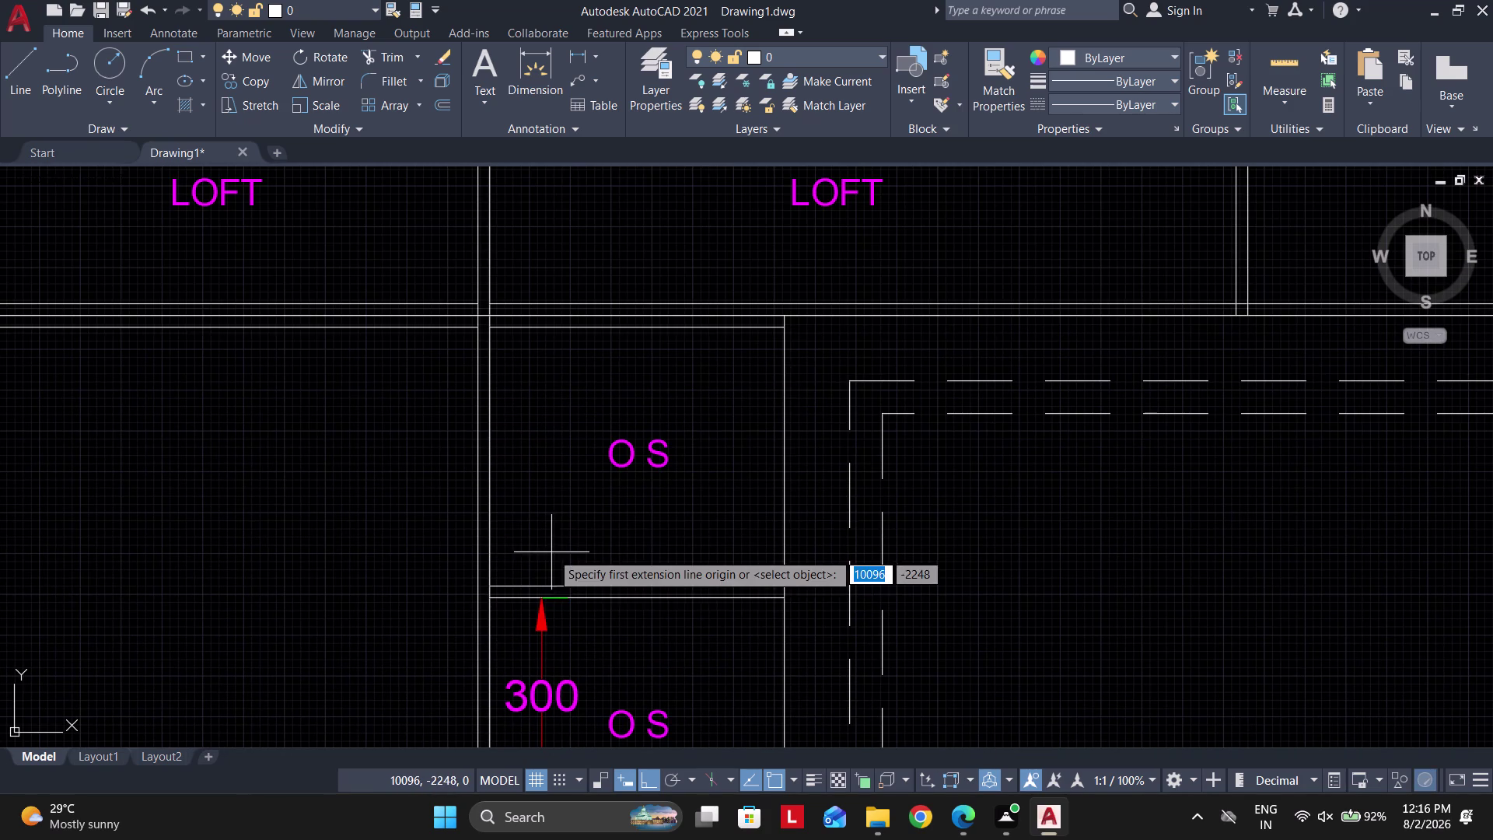
click(536, 575)
click(535, 332)
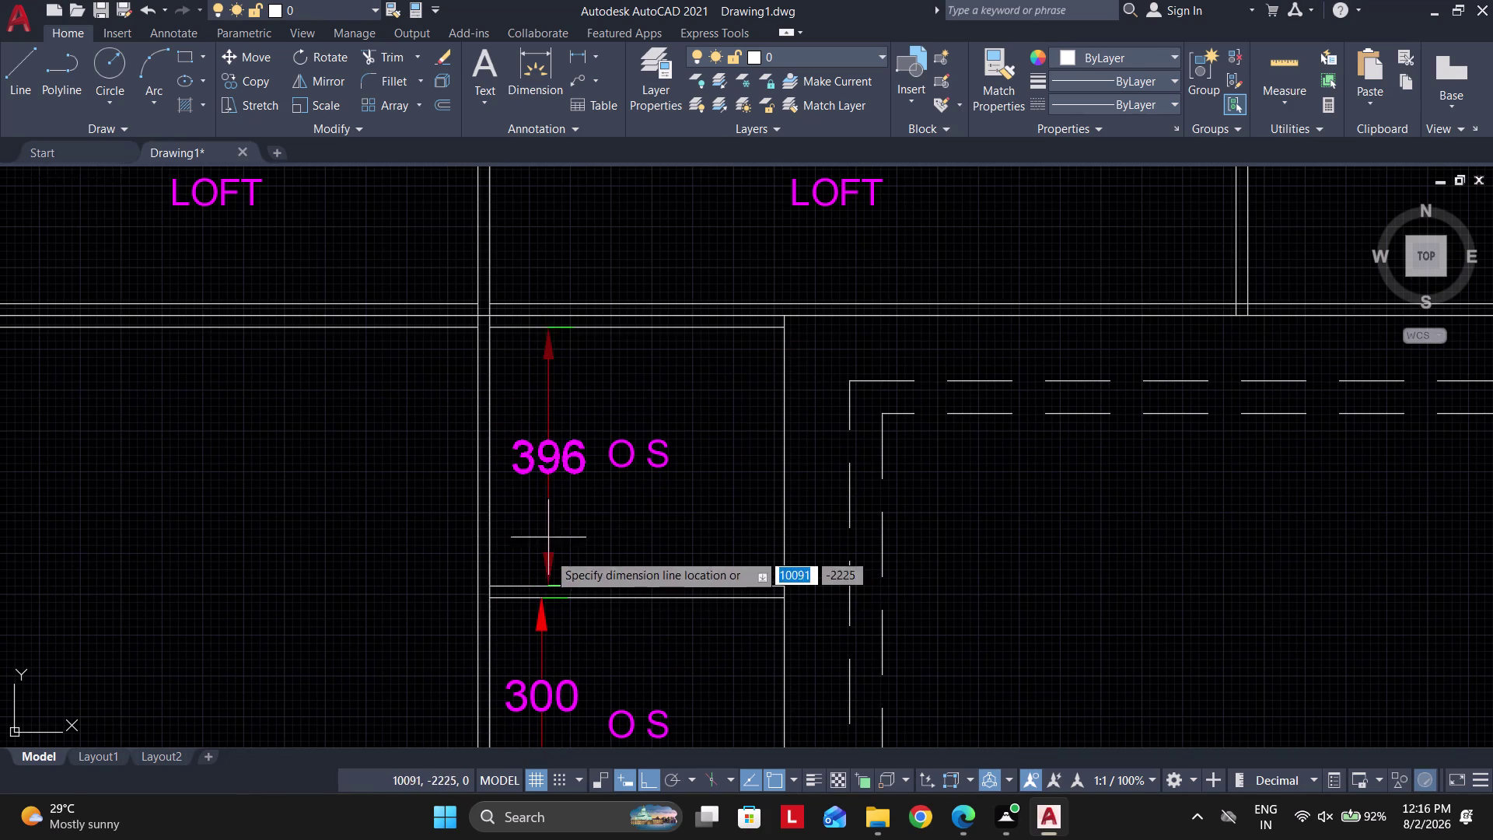
click(544, 590)
scroll(down, 3)
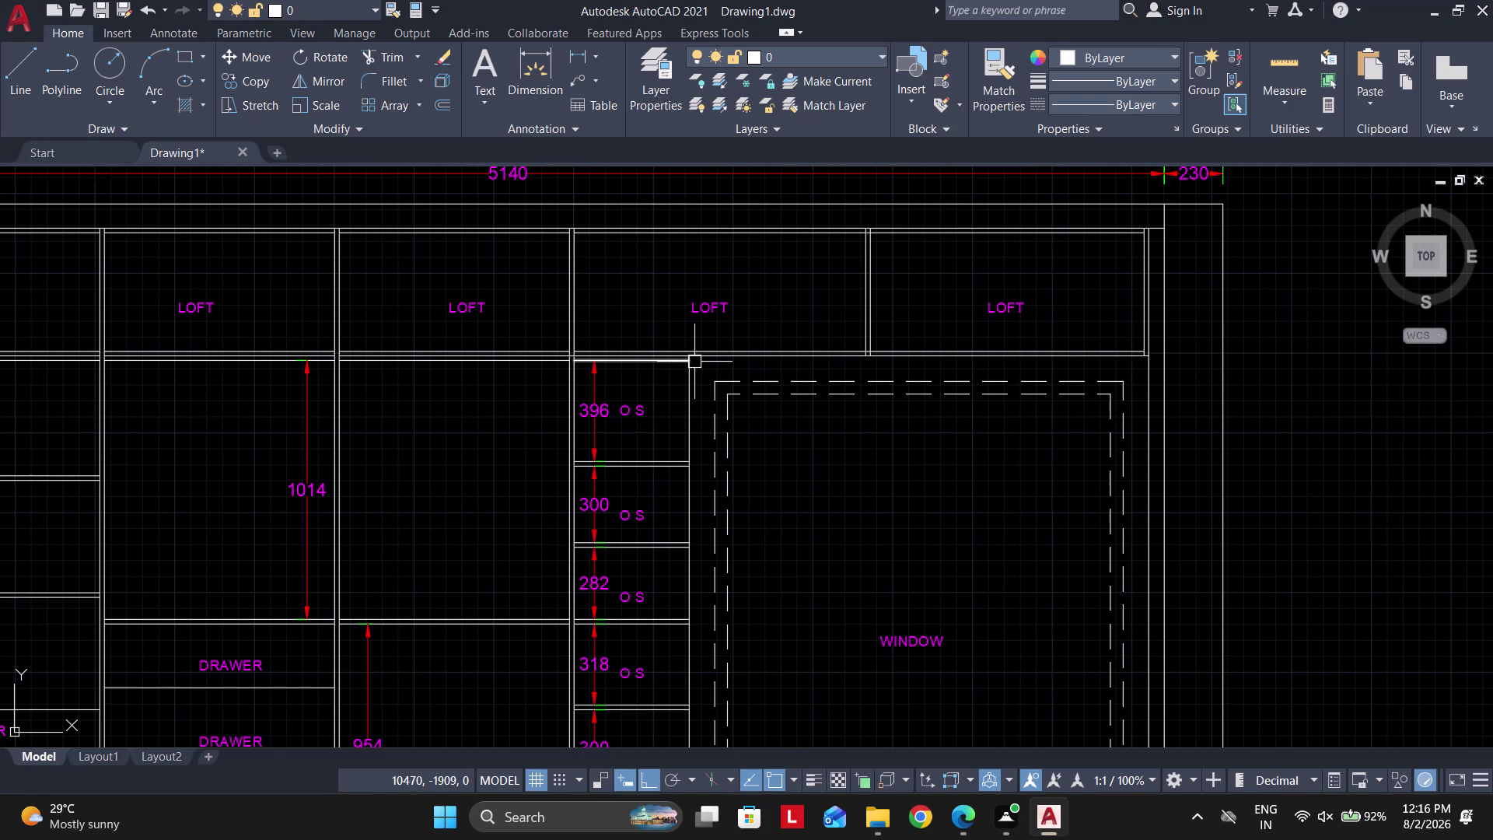
End the dimension command, pan across the full elevation, and start a new linear dimension.
key(Escape)
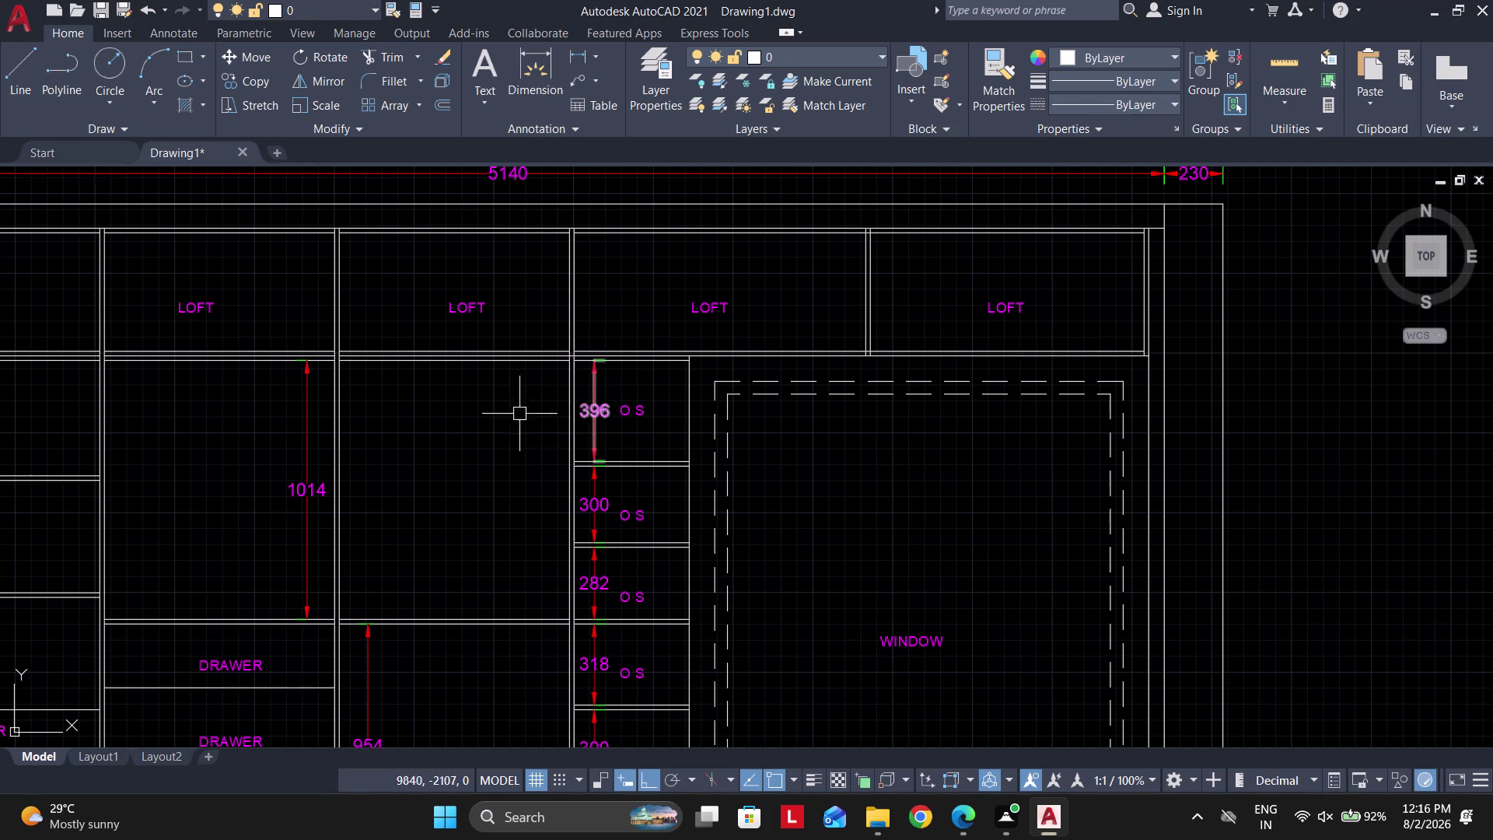
scroll(down, 3)
middle_drag(365, 555, 471, 534)
middle_drag(393, 577, 459, 497)
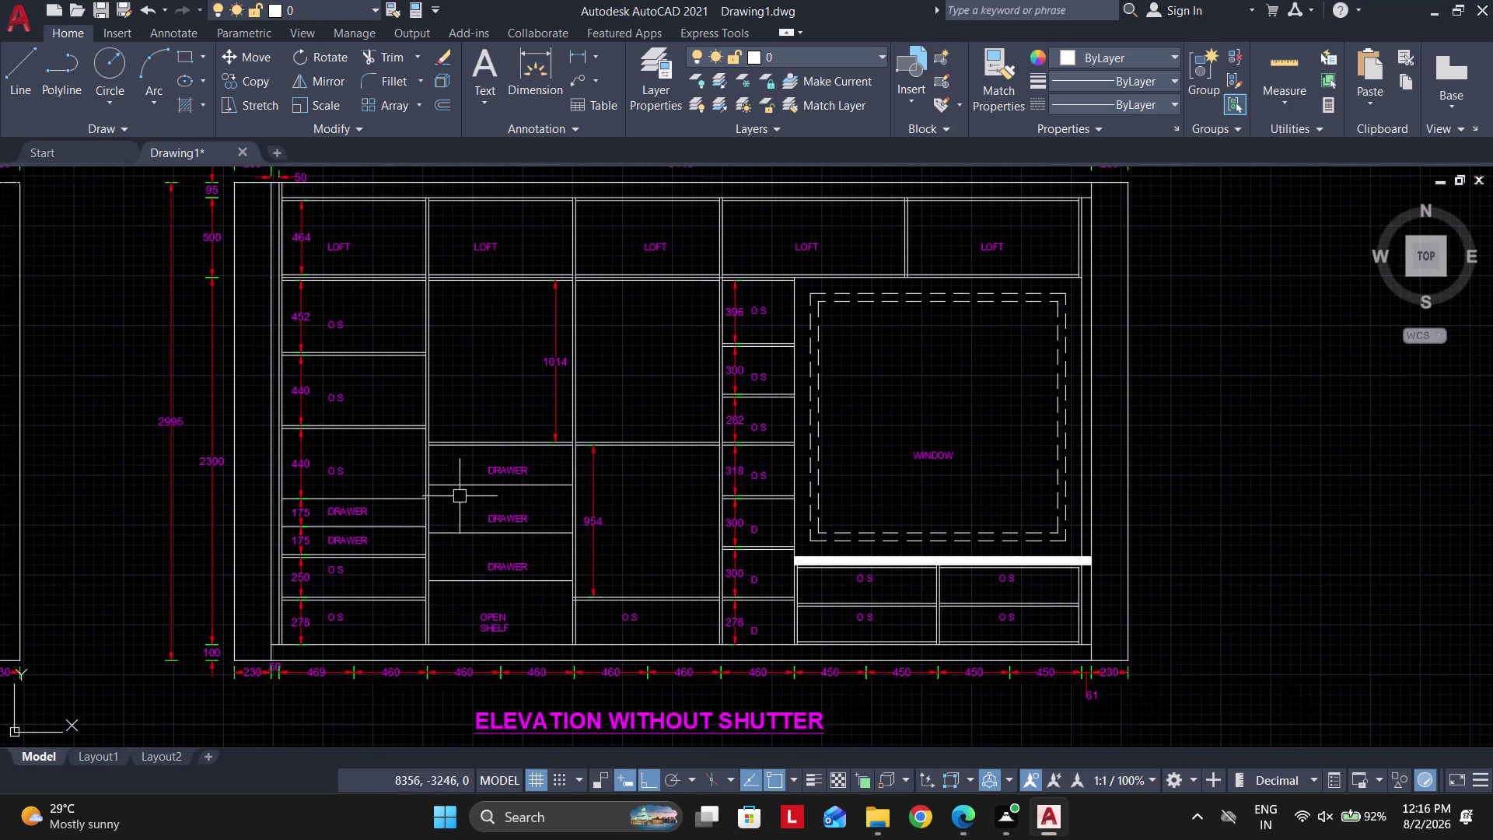
scroll(up, 3)
key(space)
Dimension the open shelf below the drawers with a 400 vertical height.
click(562, 669)
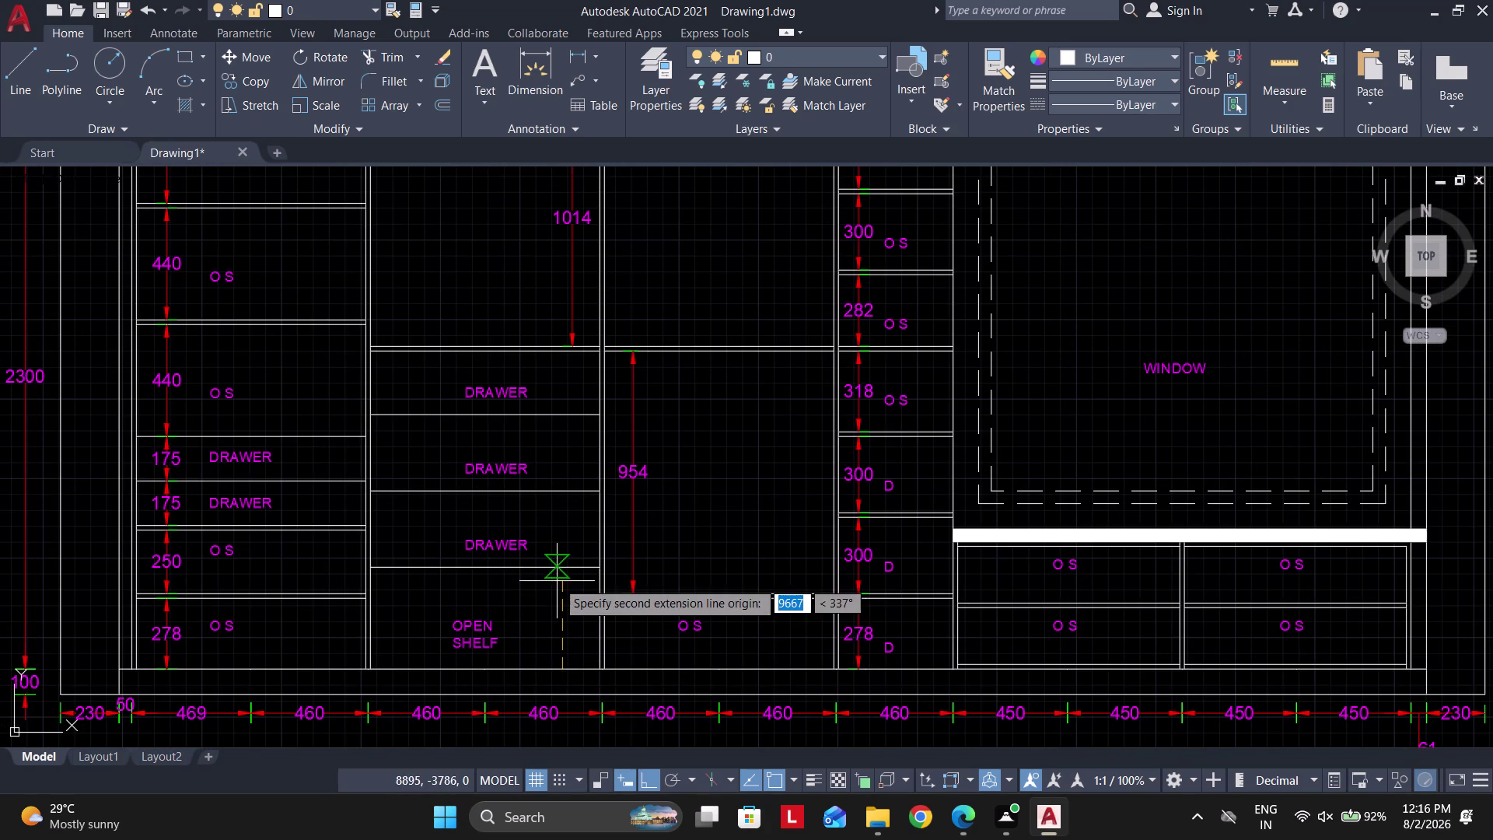
click(557, 575)
scroll(up, 3)
click(580, 595)
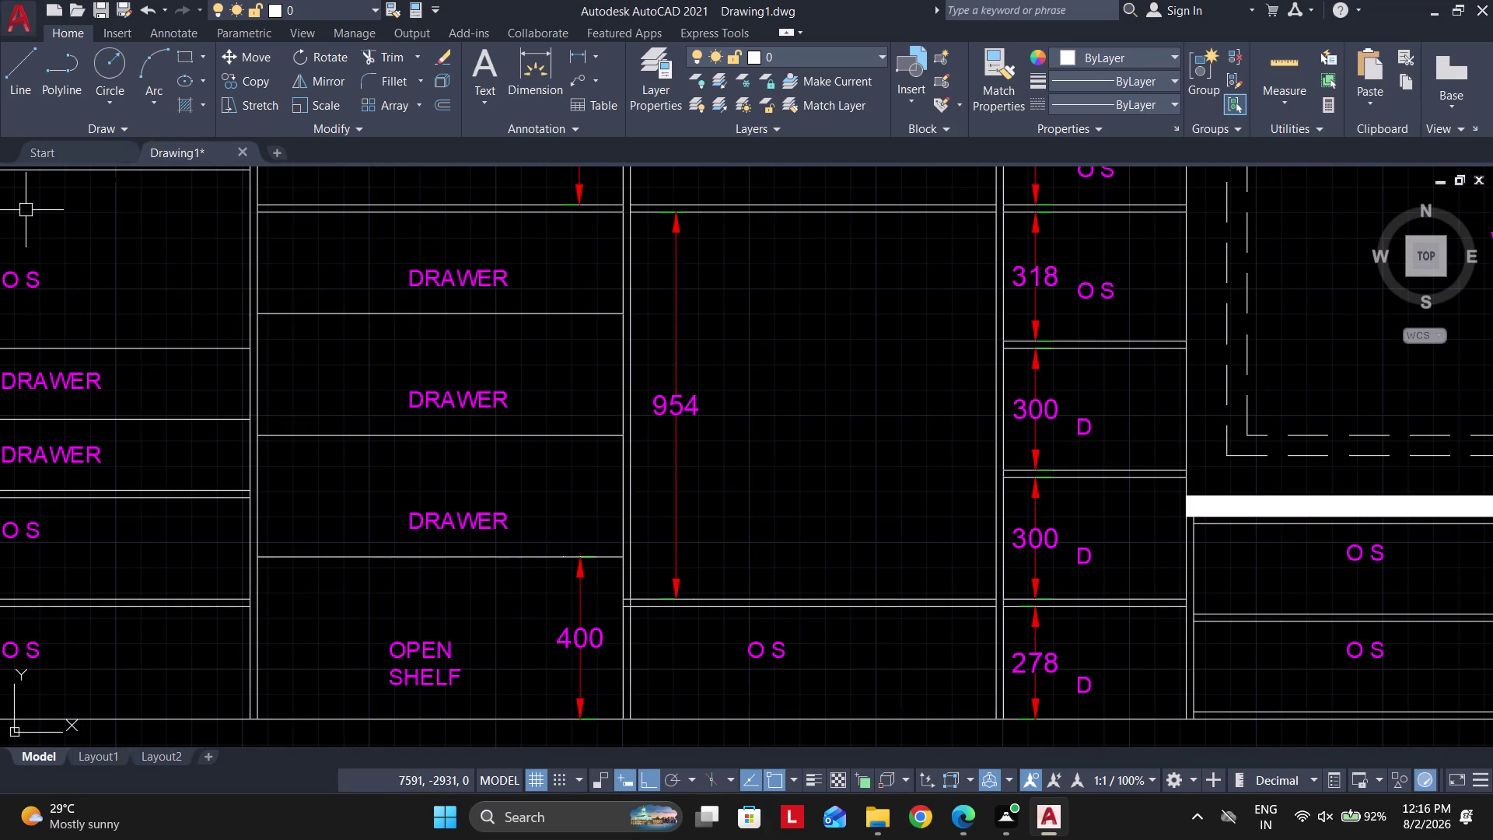
Chain continued dimensions up the three drawers for heights of 300, 300 and 250.
click(197, 27)
click(529, 106)
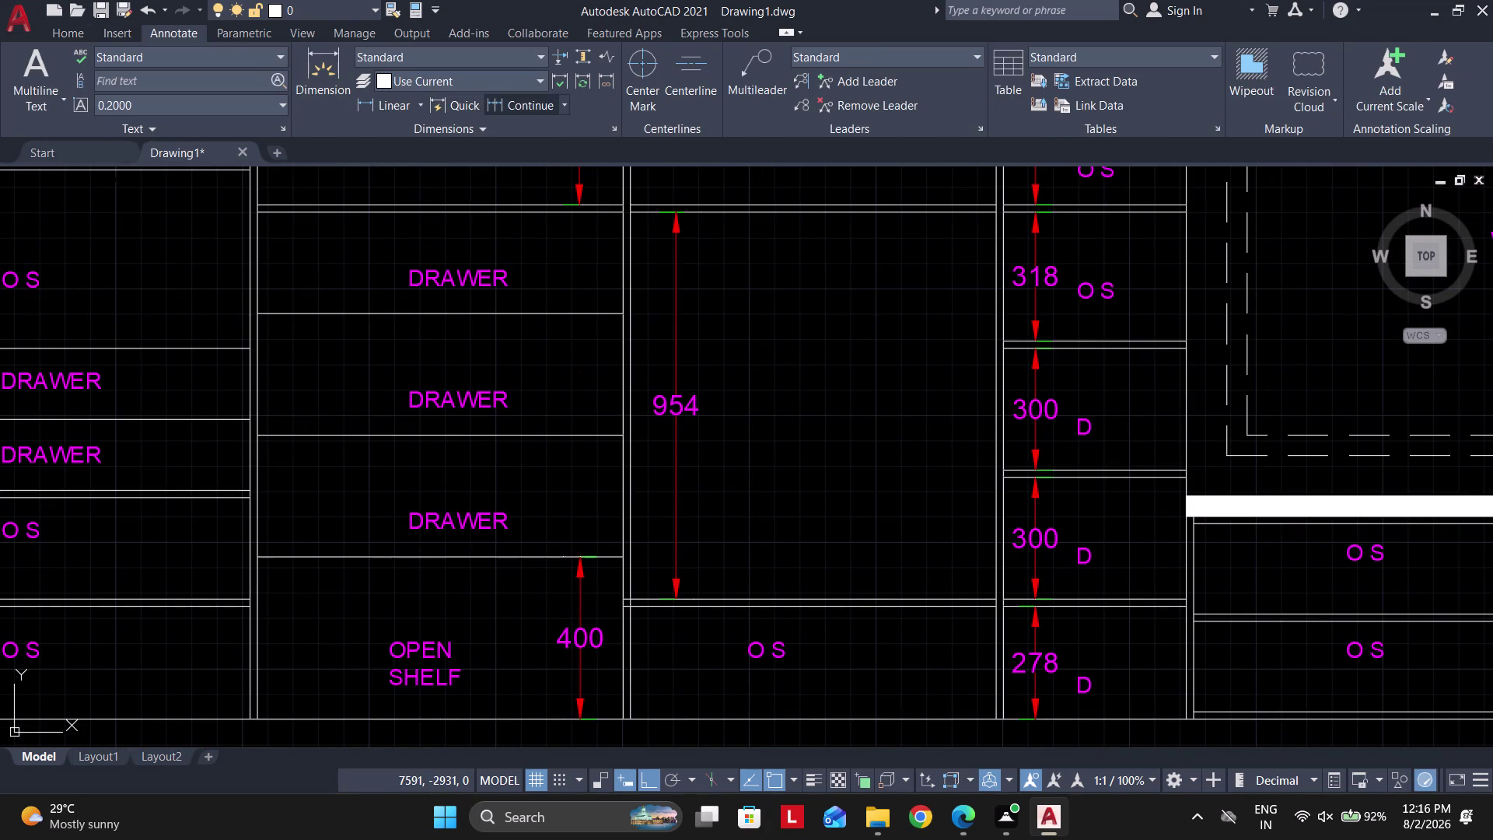
click(583, 433)
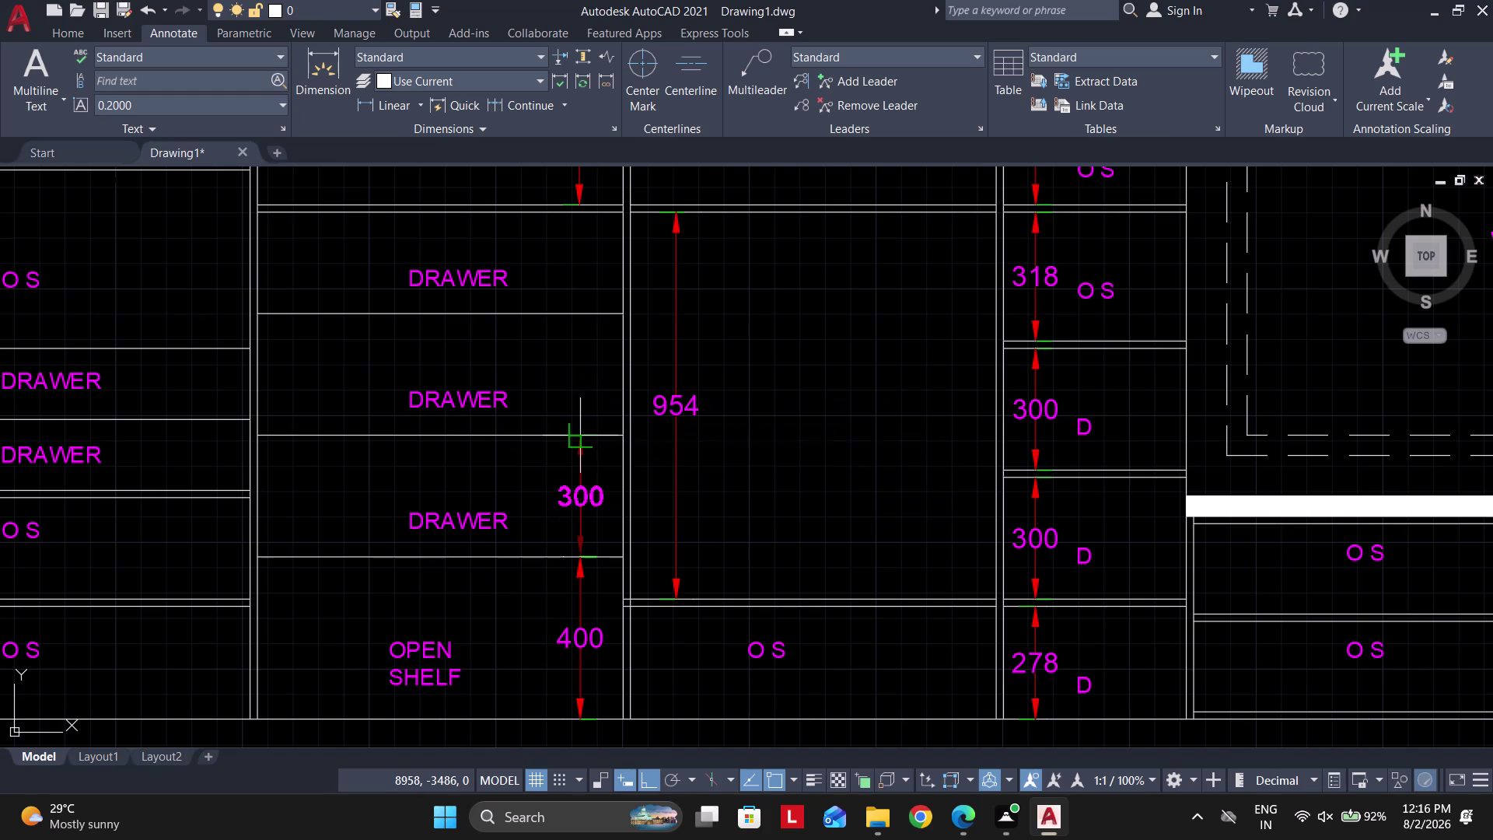
click(577, 314)
click(577, 210)
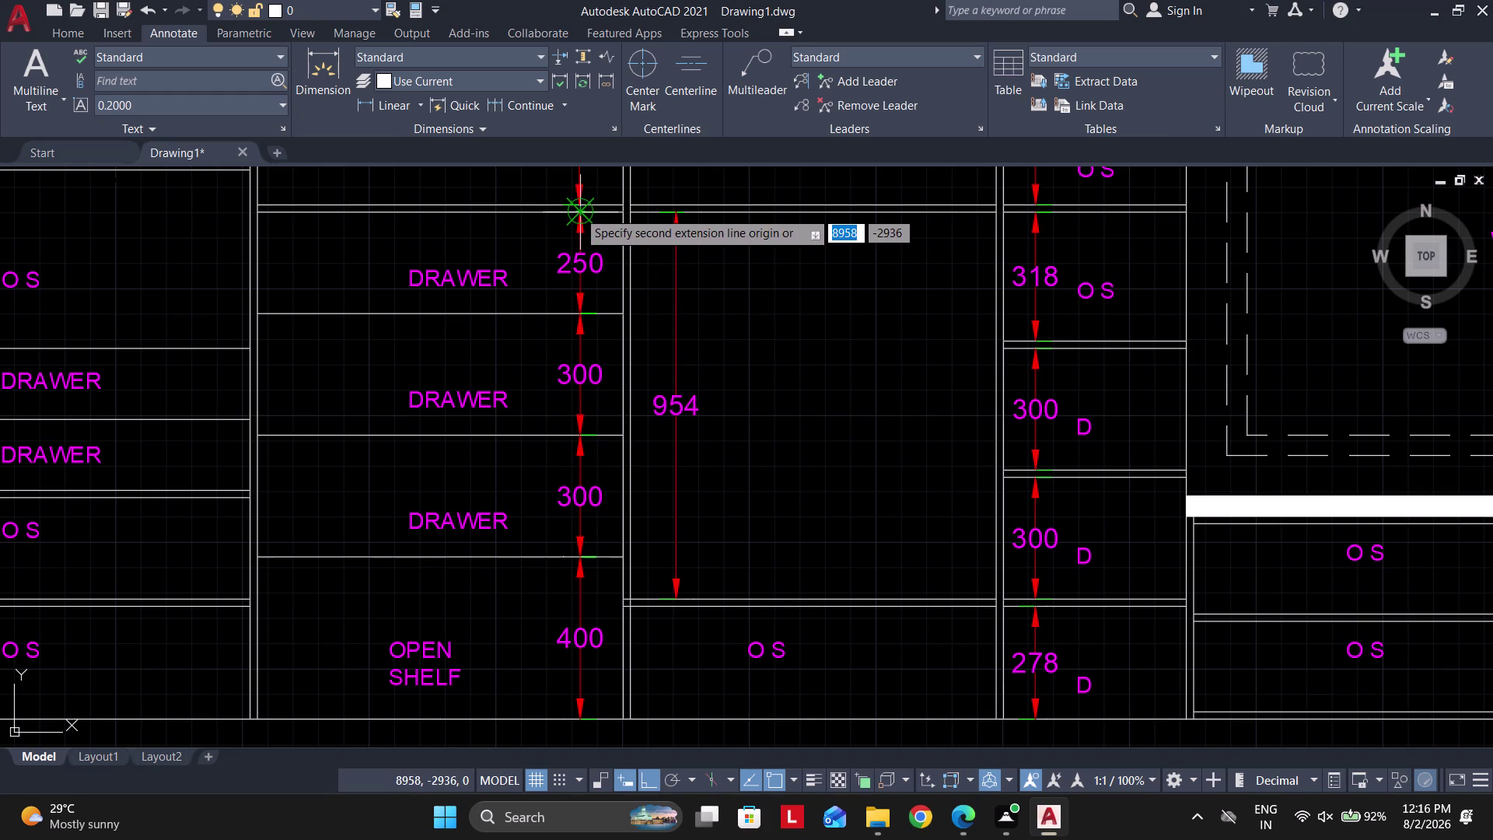
key(Escape)
key(Escape)
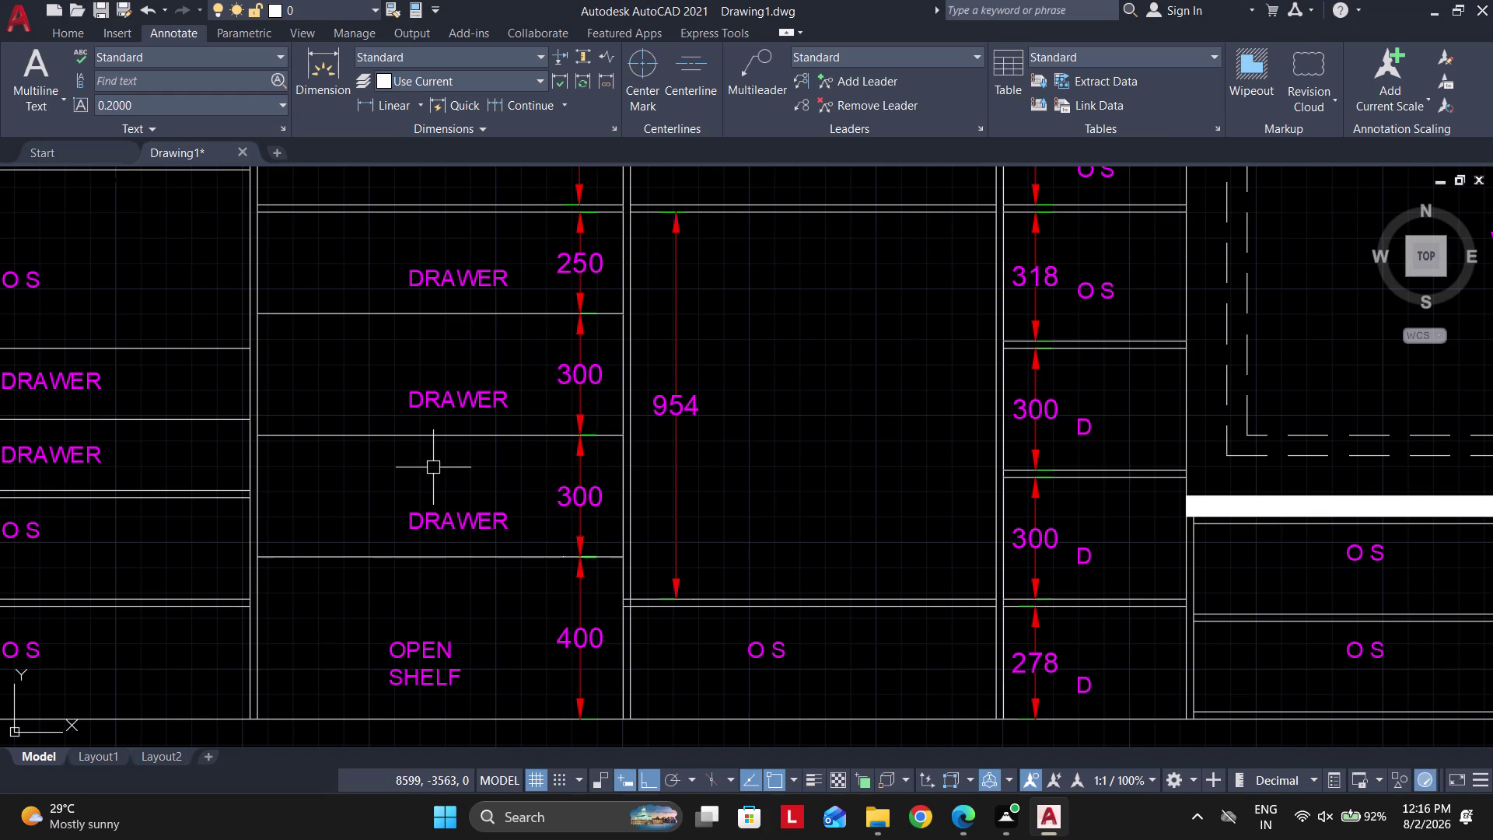
scroll(down, 3)
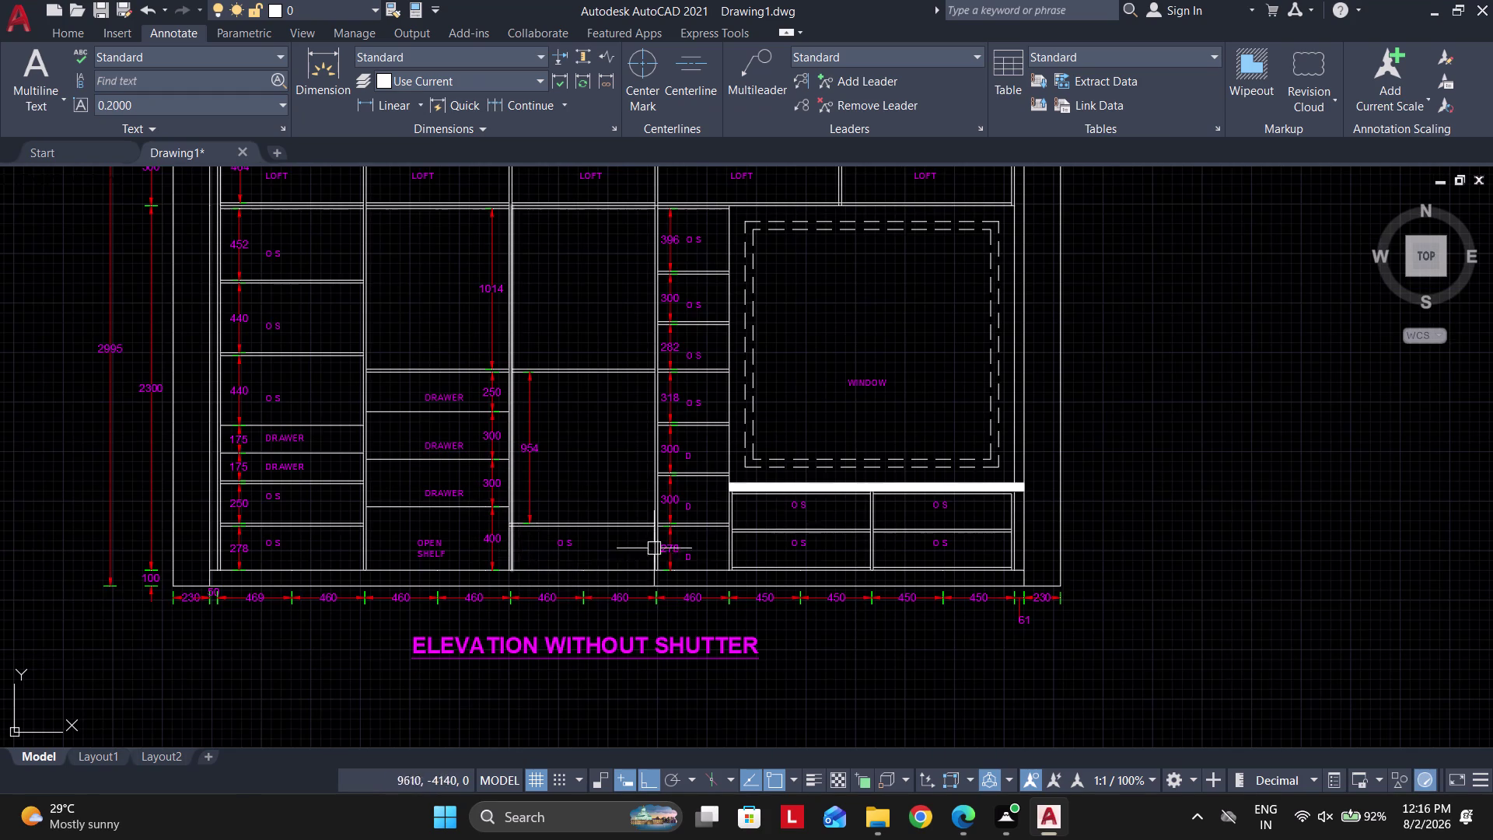
Cancel a first attempt, then dimension the lower shelf beneath the window as 223.
scroll(up, 3)
key(space)
scroll(up, 3)
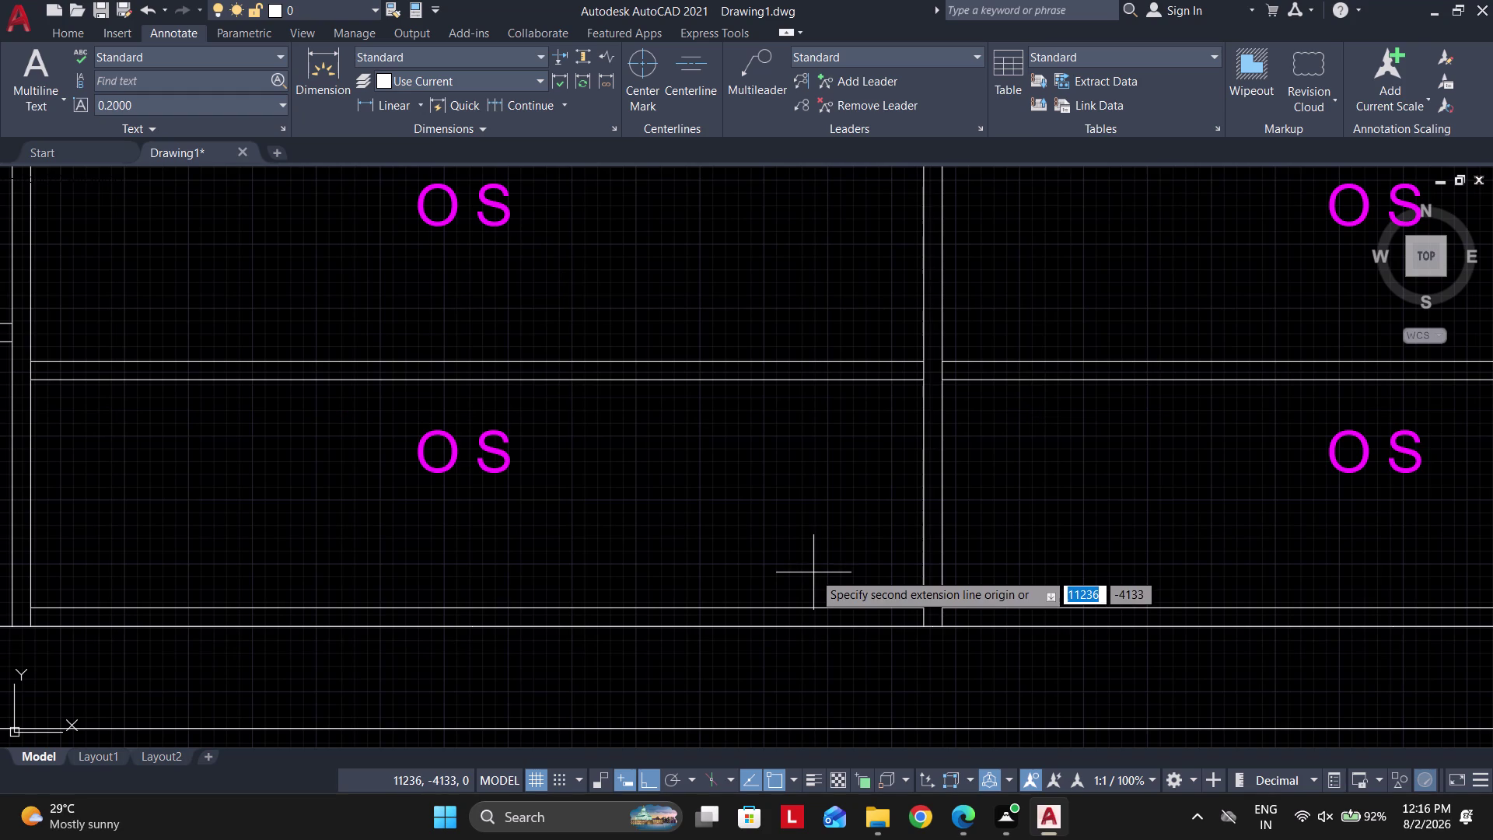
click(805, 604)
click(799, 390)
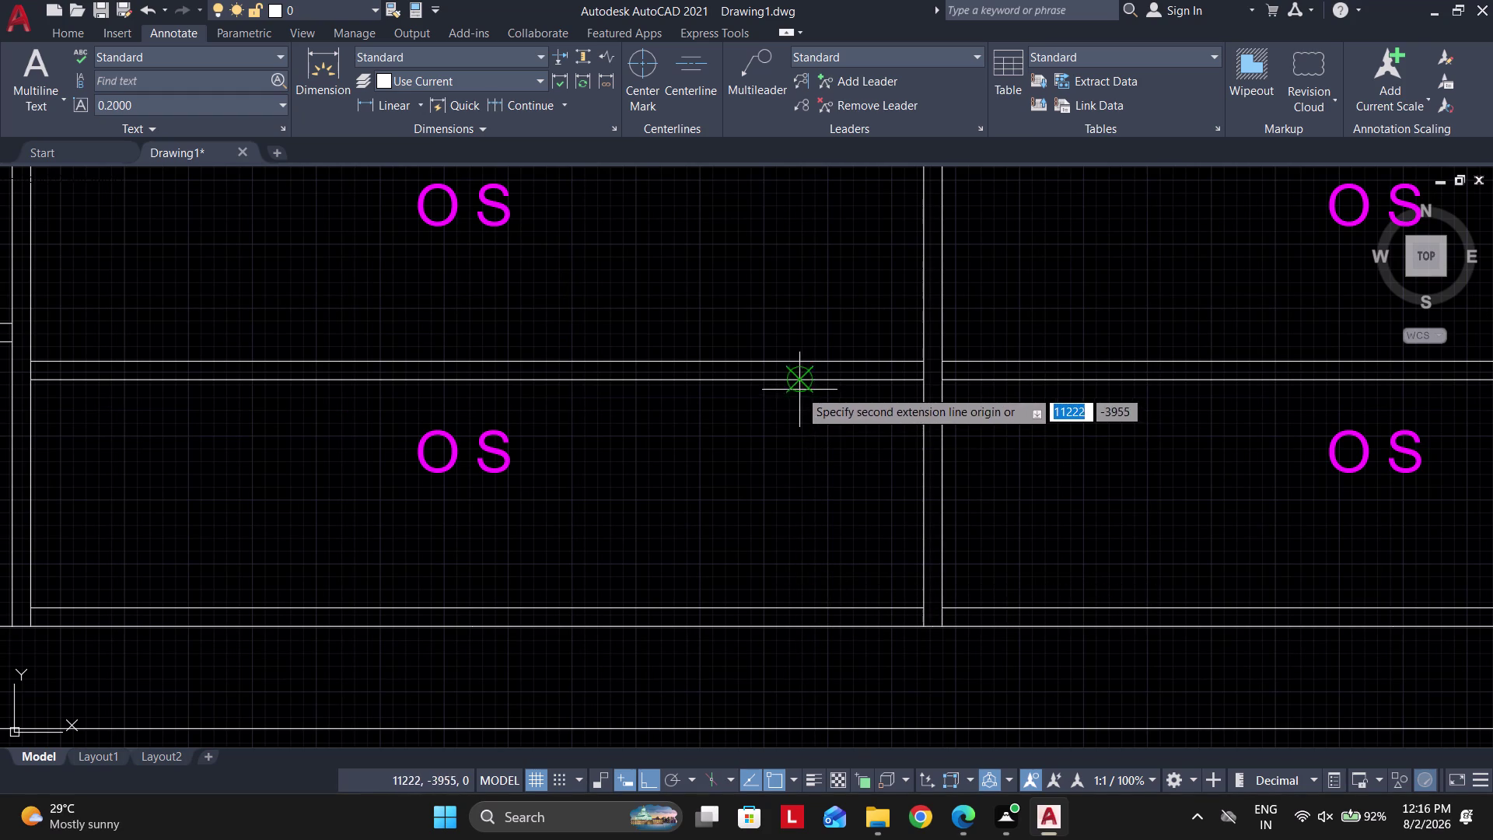
key(Escape)
key(Escape)
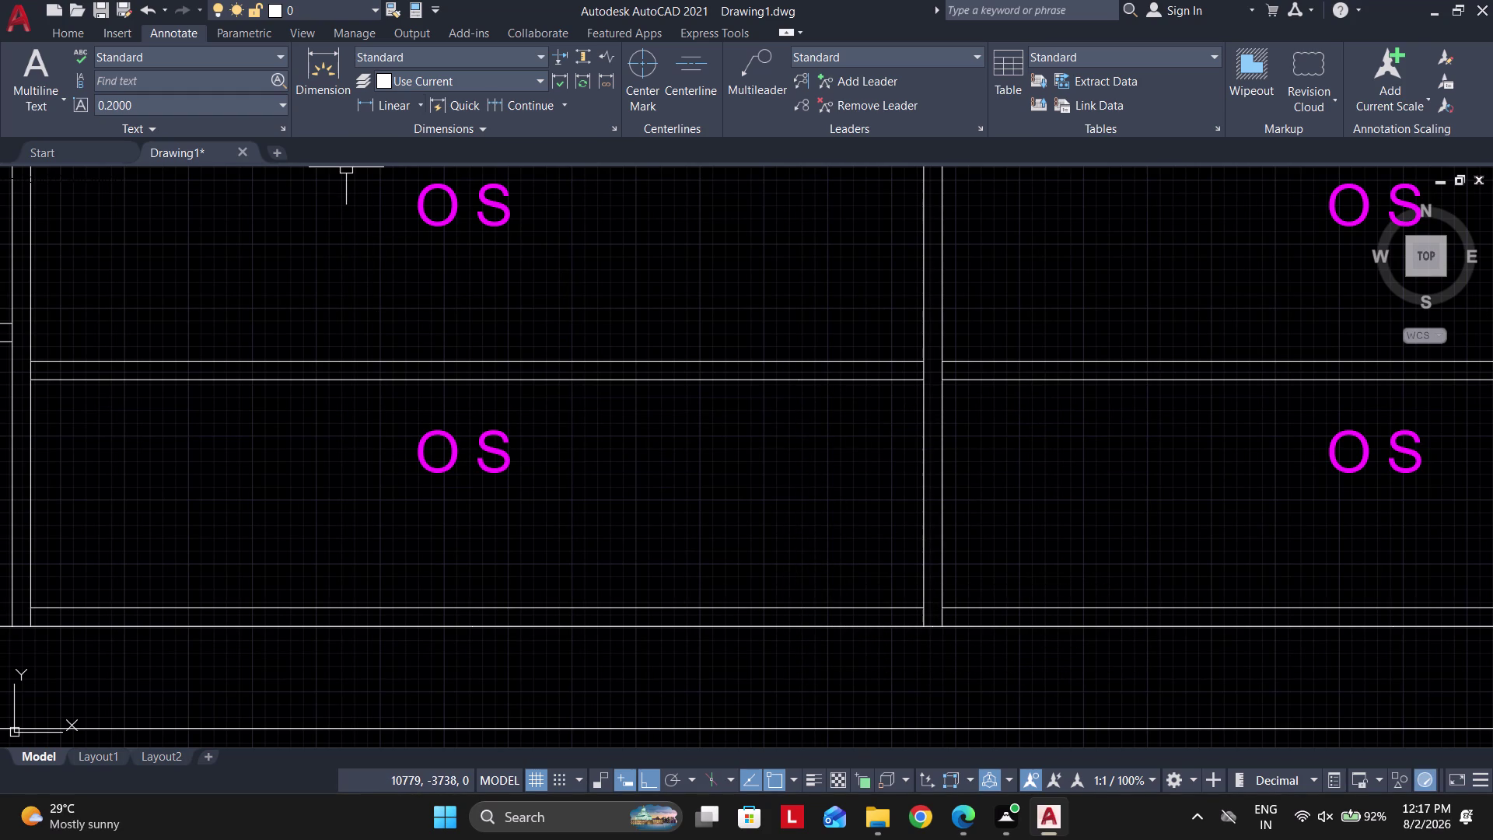
click(384, 113)
click(773, 612)
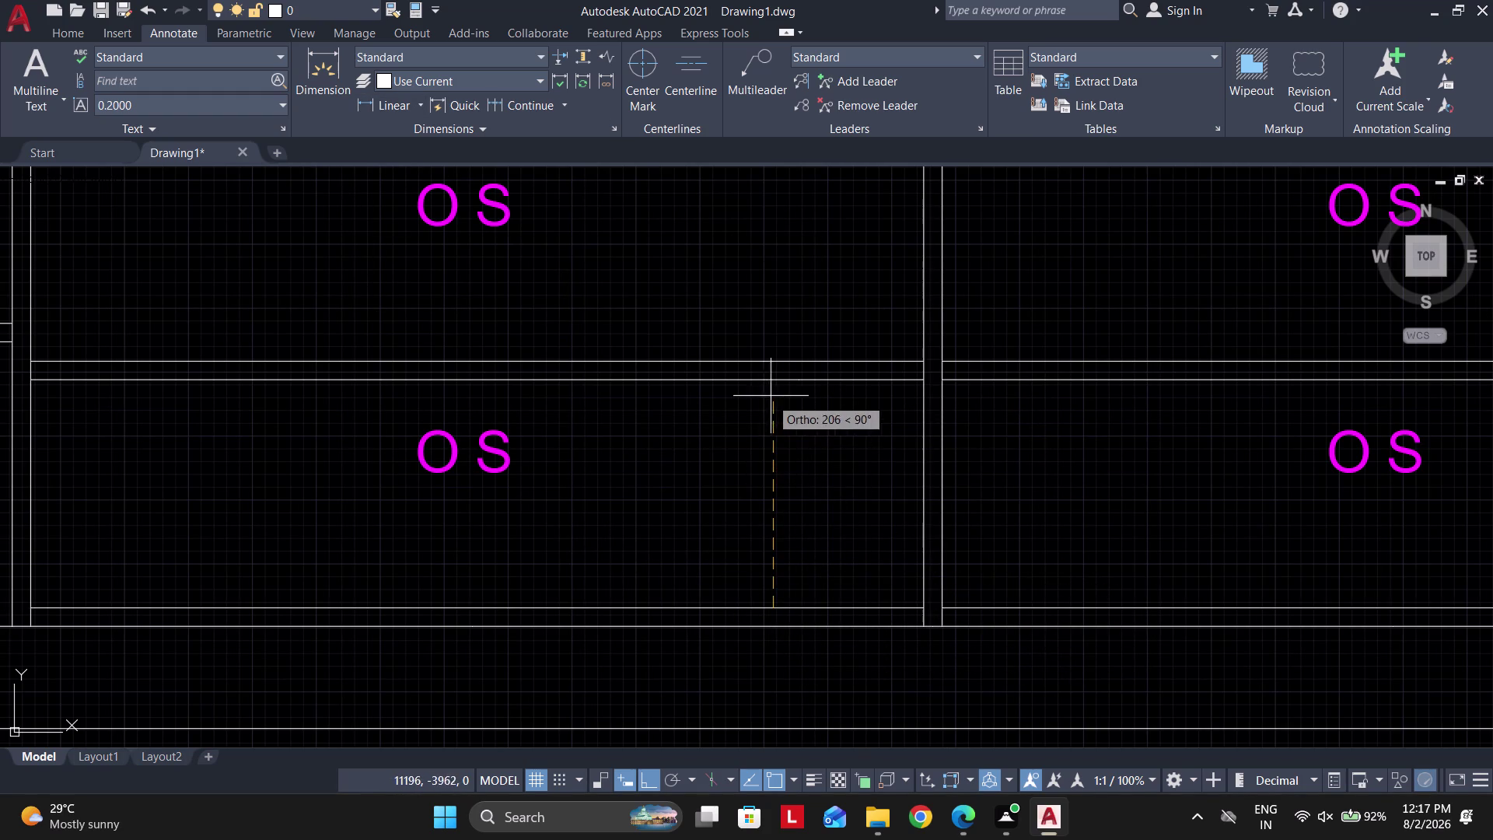
click(772, 386)
click(791, 474)
Dimension the upper shelf beneath the window as 223 and exit the command.
middle_drag(817, 408, 811, 593)
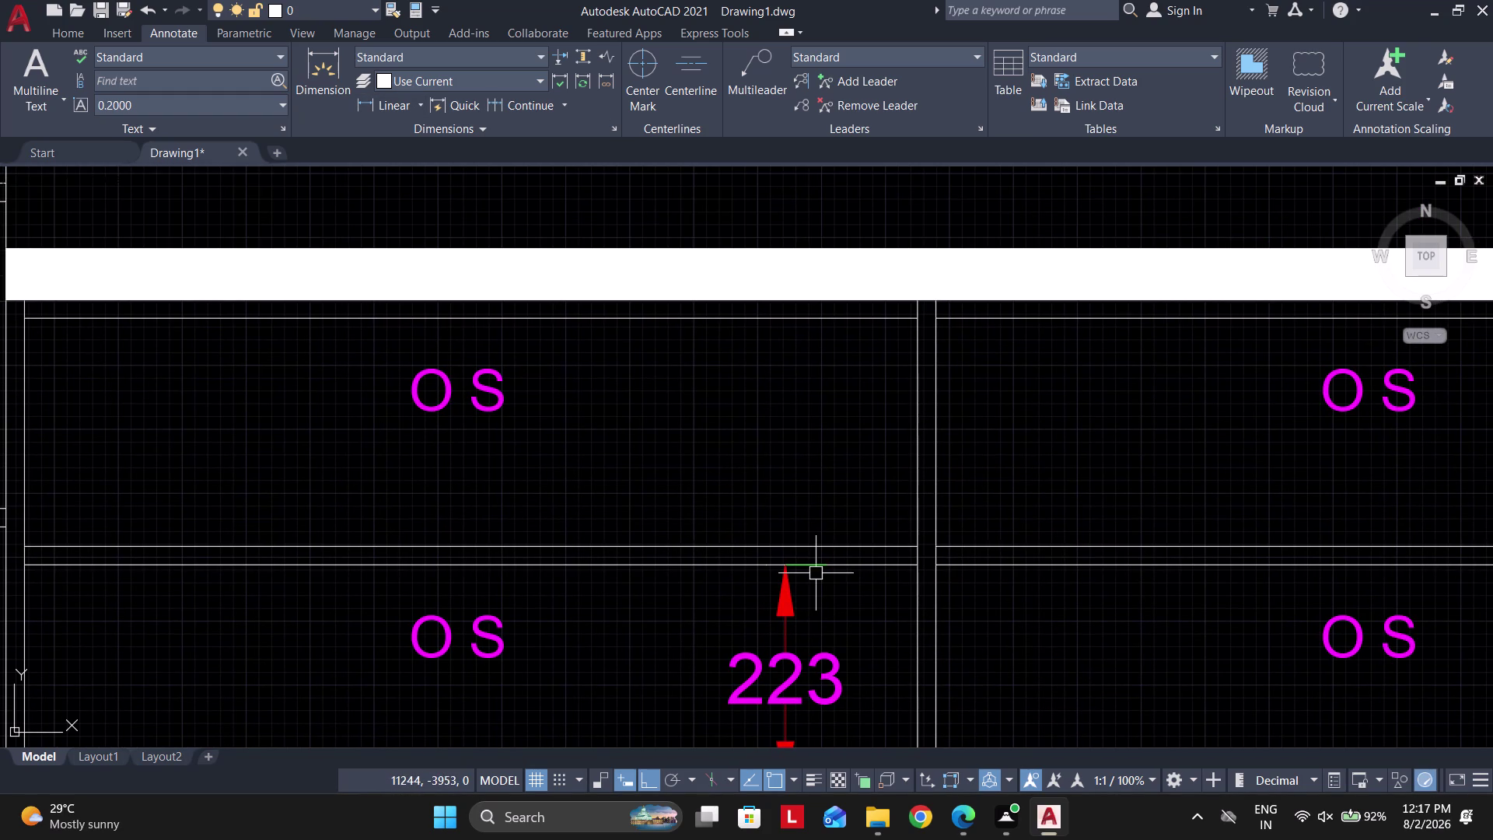
key(space)
click(776, 536)
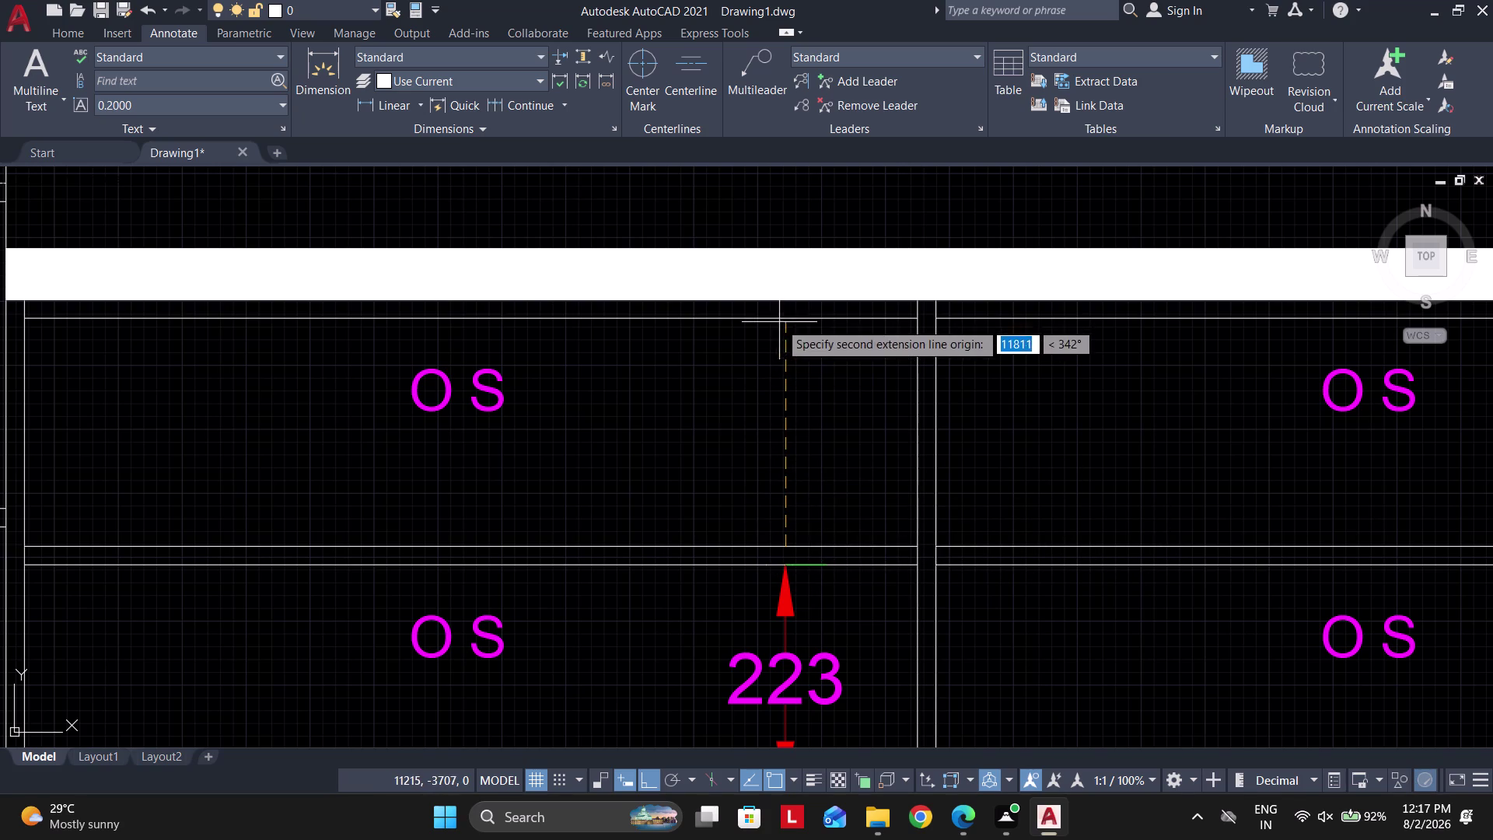
click(779, 322)
click(777, 554)
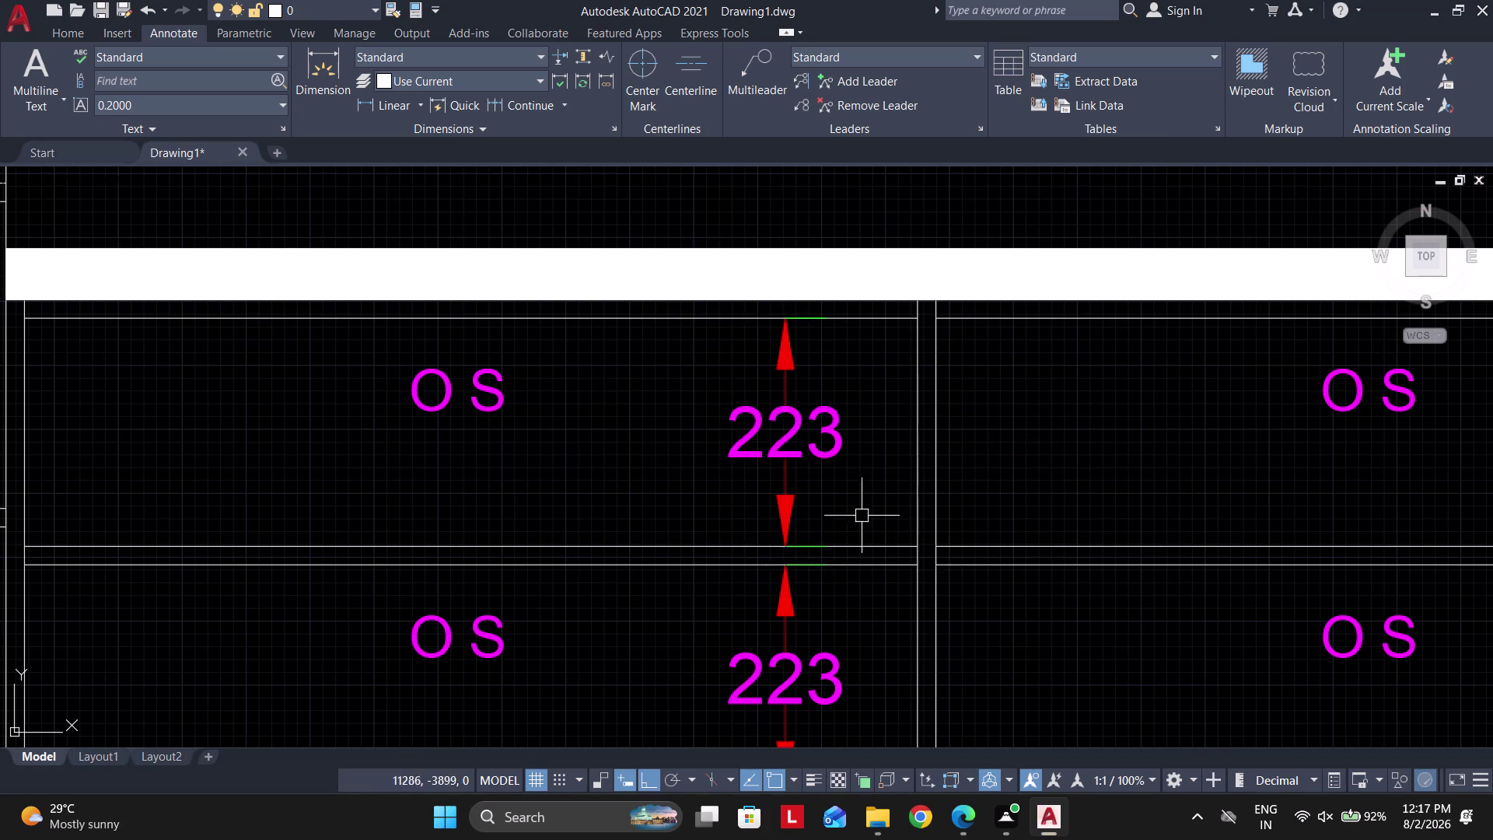
scroll(down, 3)
key(Escape)
key(Escape)
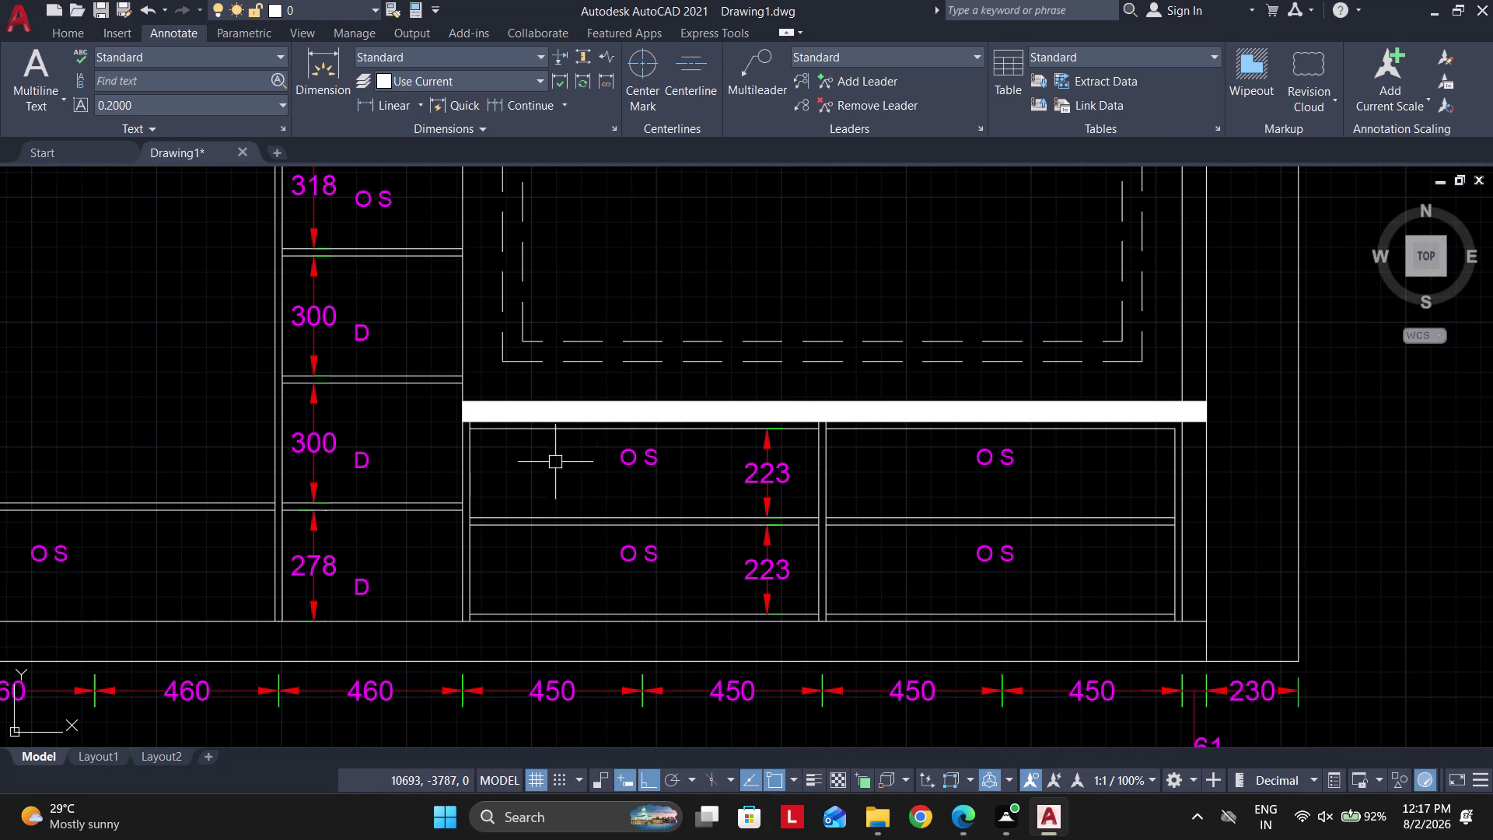
scroll(down, 3)
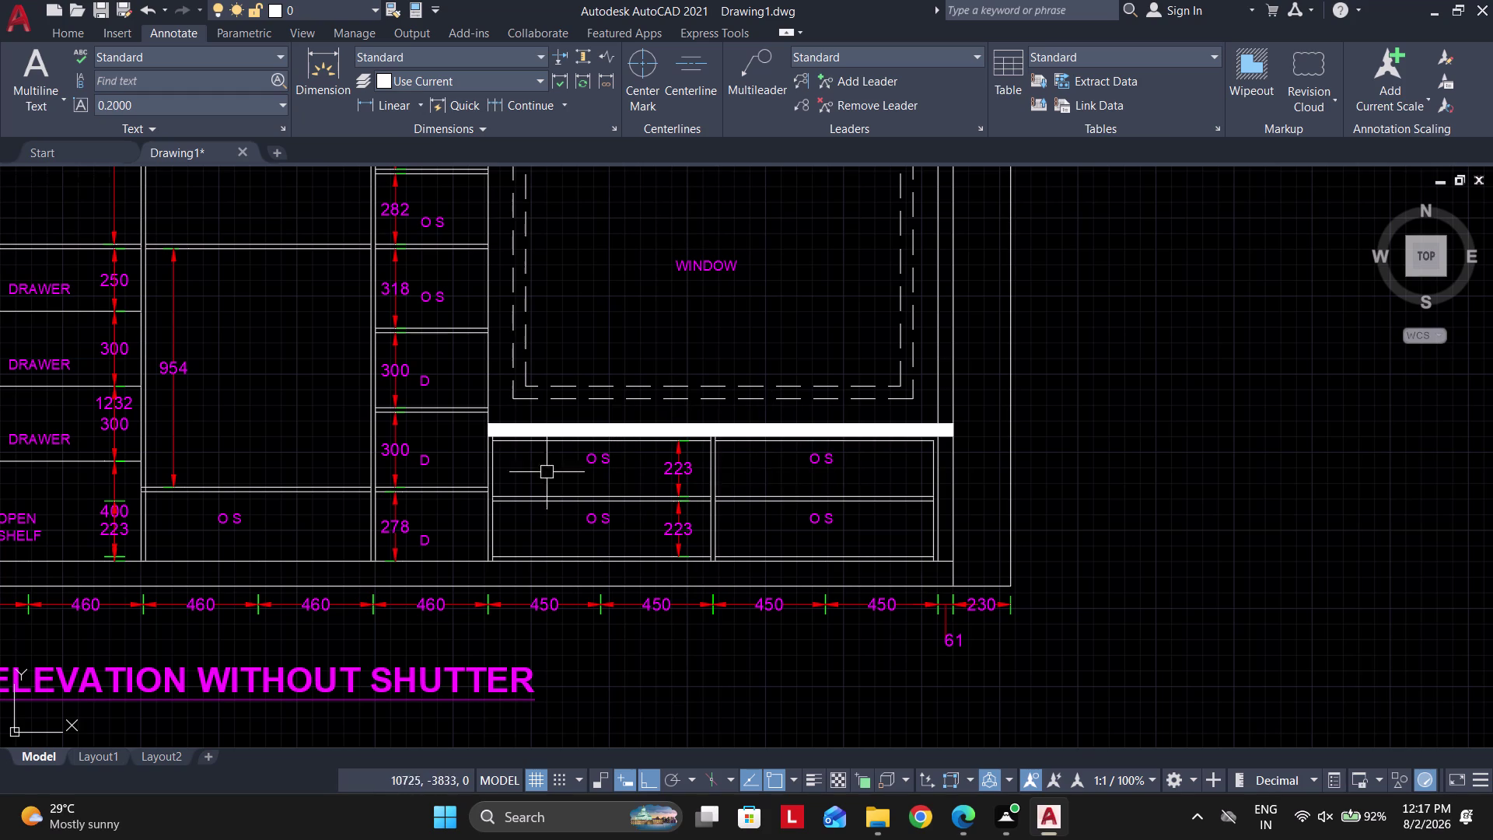
middle_drag(533, 471, 839, 607)
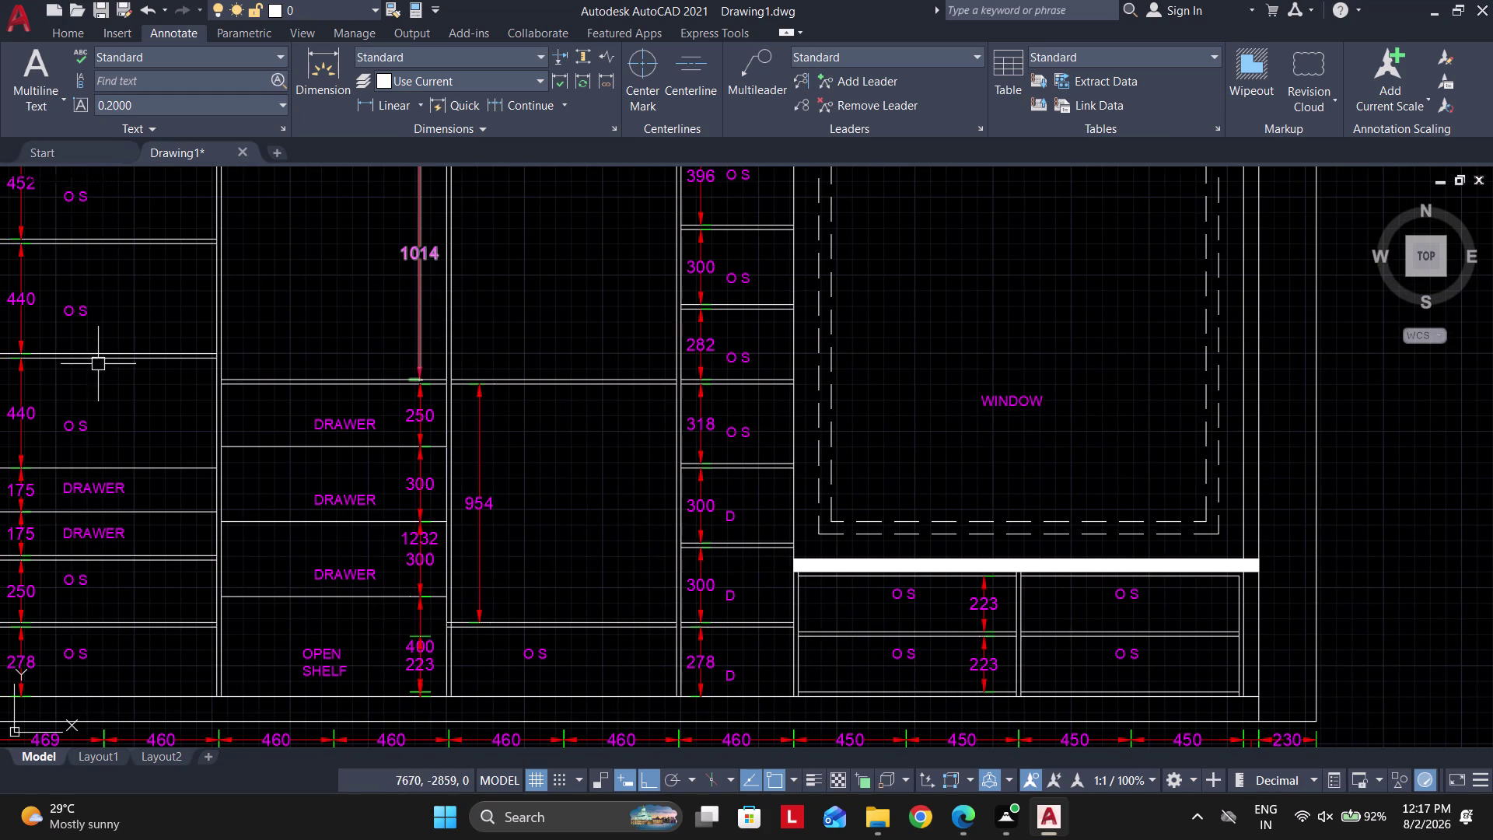
middle_drag(276, 428, 444, 476)
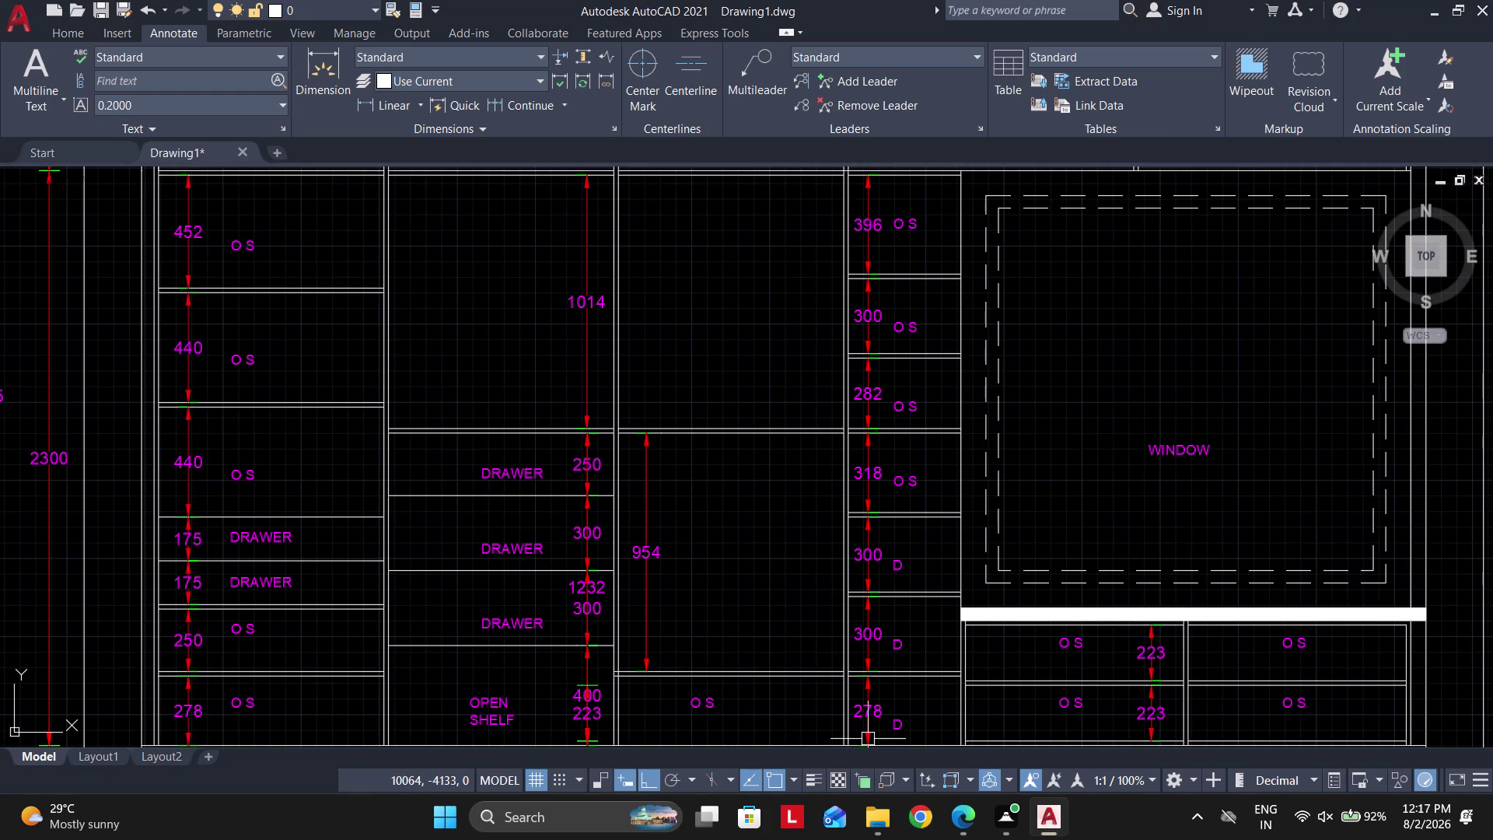